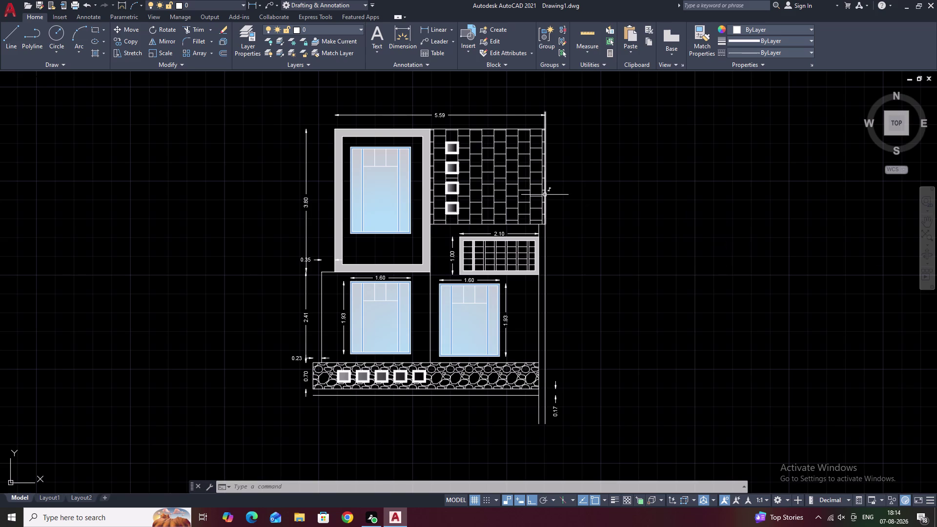
Add a vertical 2.54 linear dimension along the tiled area's right edge, placed to its right.
click(430, 30)
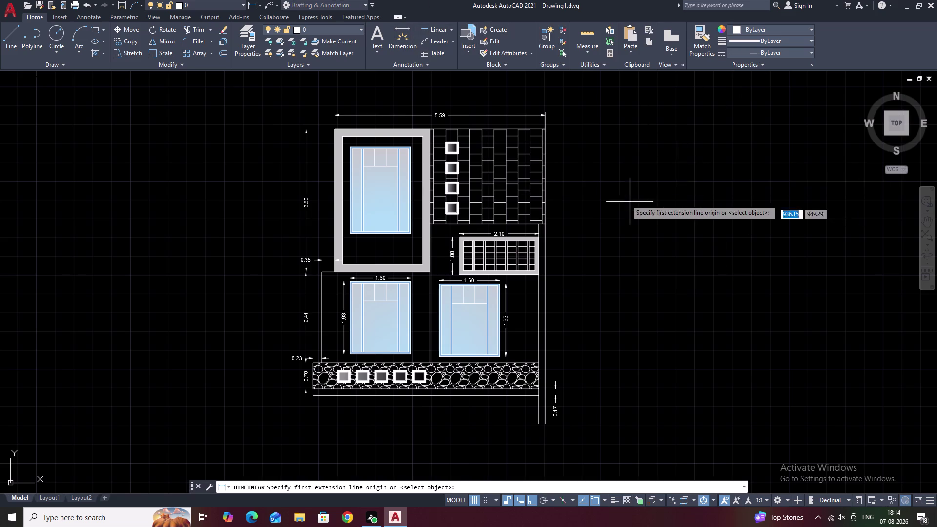
scroll(up, 3)
click(432, 275)
middle_drag(542, 197, 546, 262)
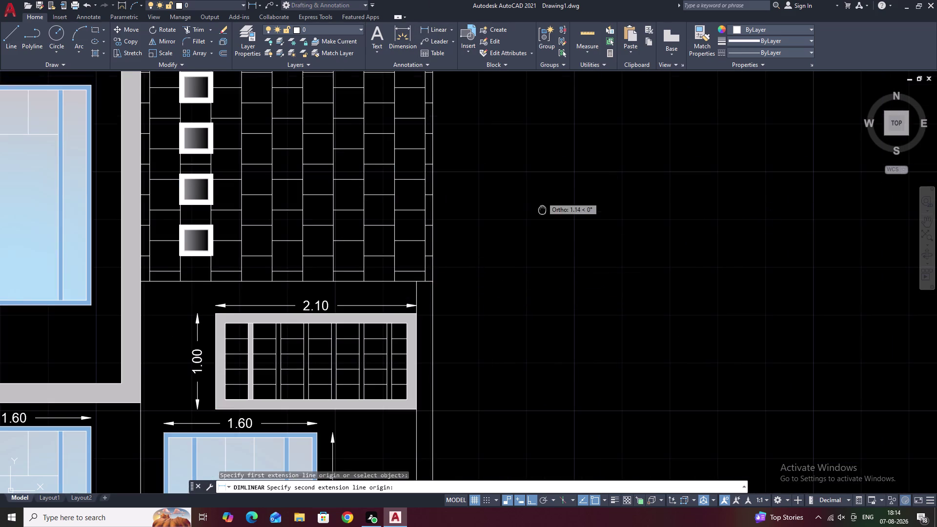
middle_drag(547, 262, 548, 282)
middle_drag(543, 150, 543, 205)
click(438, 171)
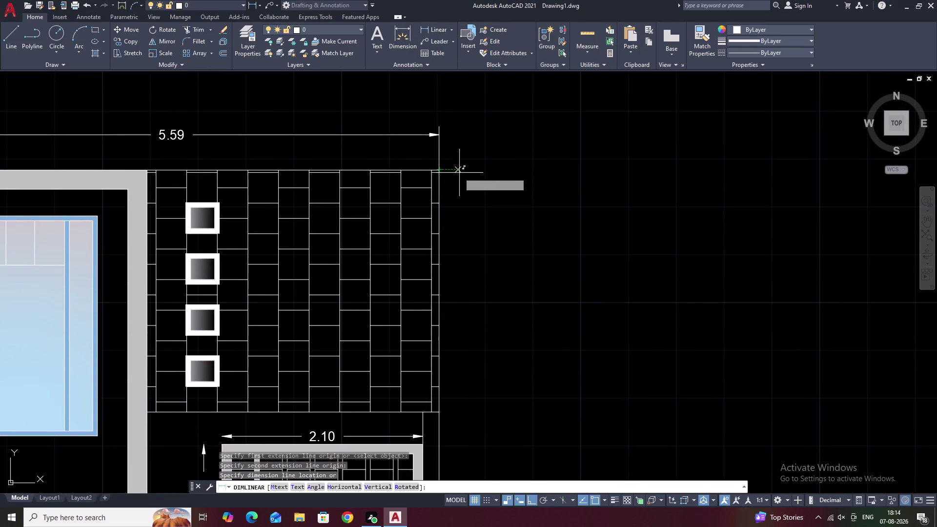
click(465, 173)
middle_drag(507, 200, 516, 158)
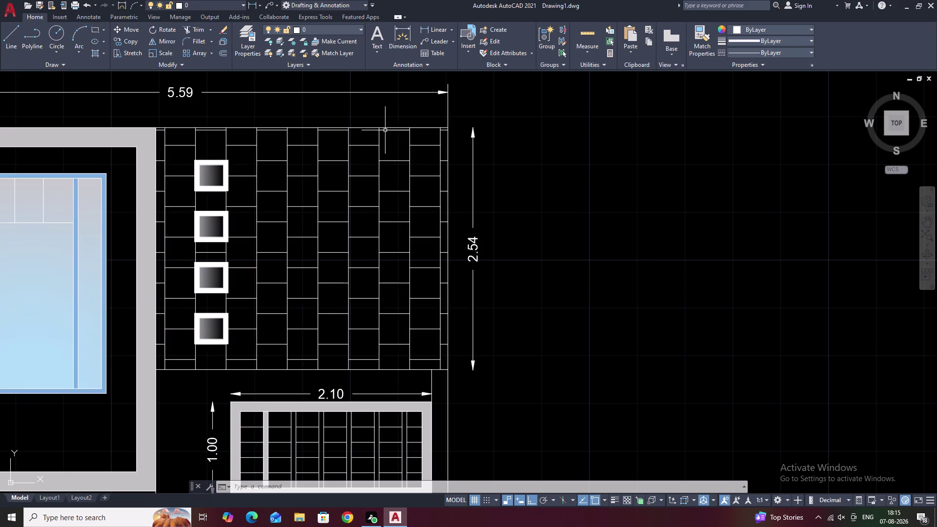
key(Escape)
key(Escape)
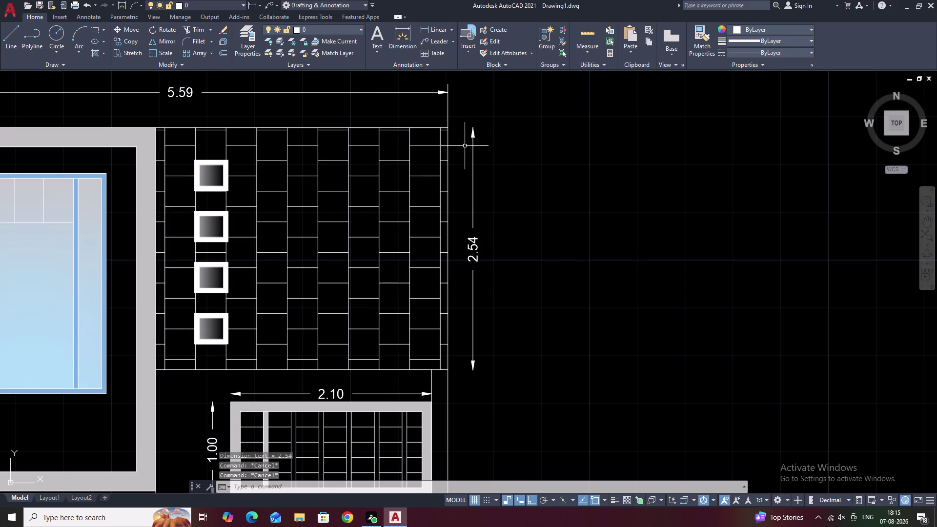
Offset the tiled area's top edge 2.53 downward to create a parallel line.
key(o)
scroll(up, 3)
key(Escape)
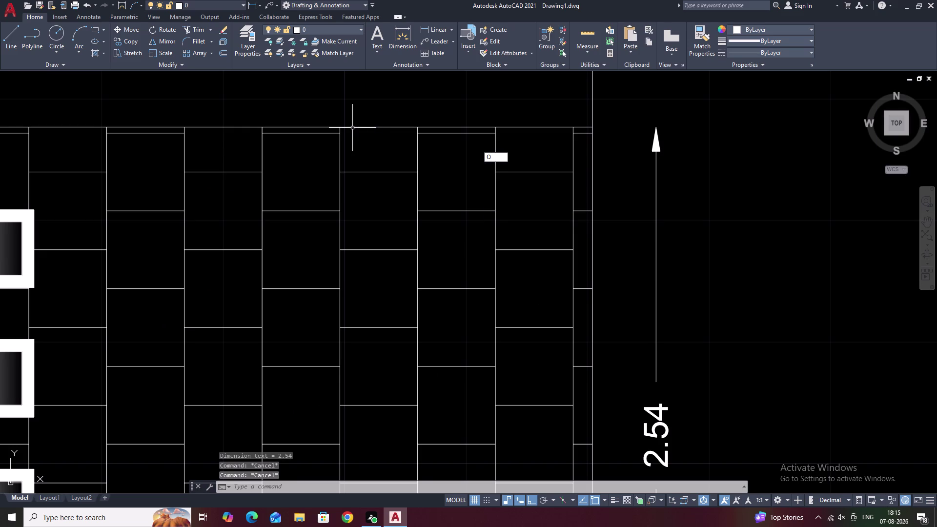
click(377, 127)
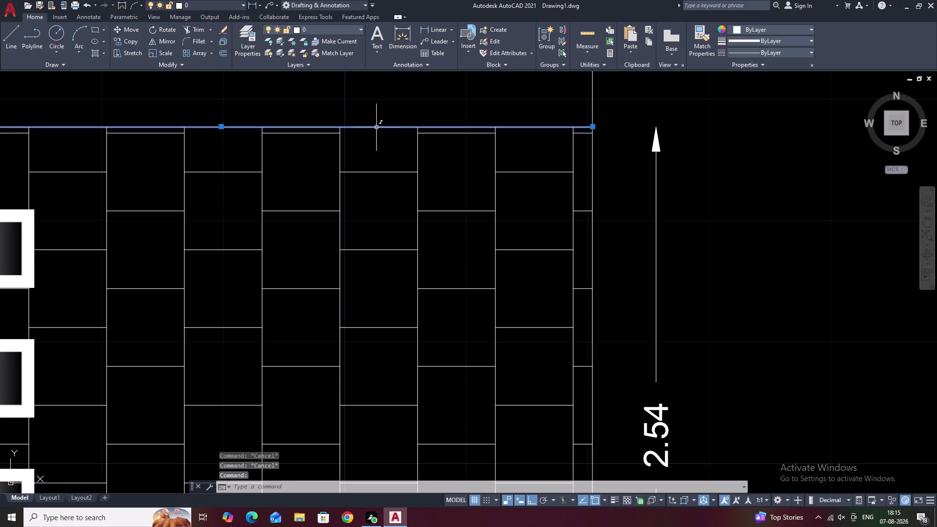
key(Escape)
text(O)
key(space)
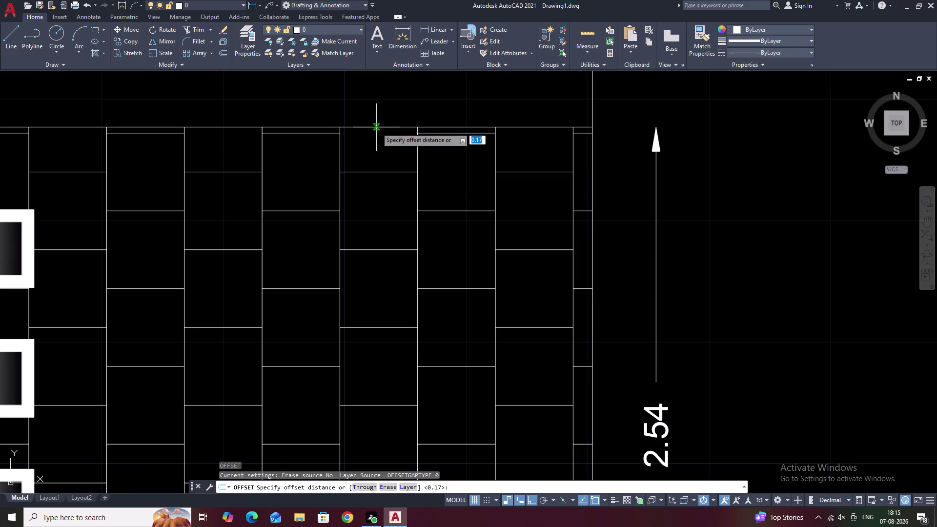
text(2.)
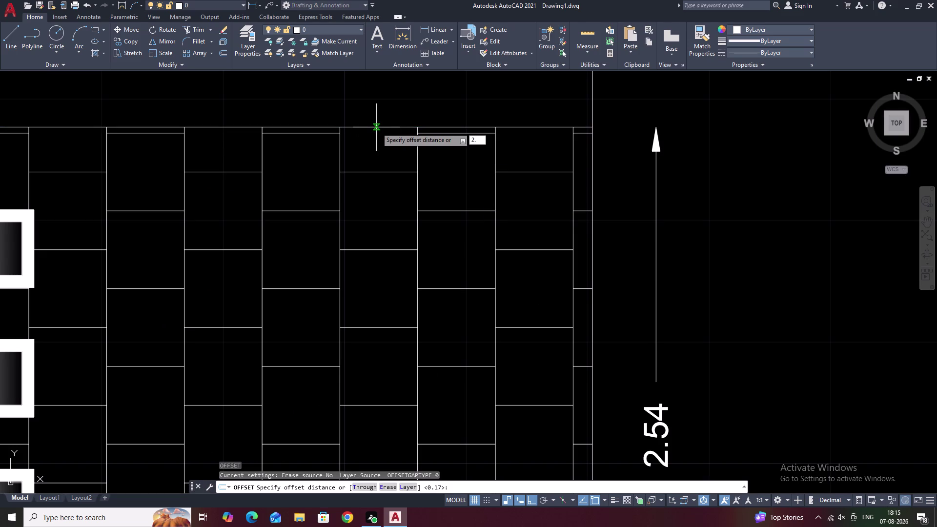
text(53)
key(space)
click(376, 128)
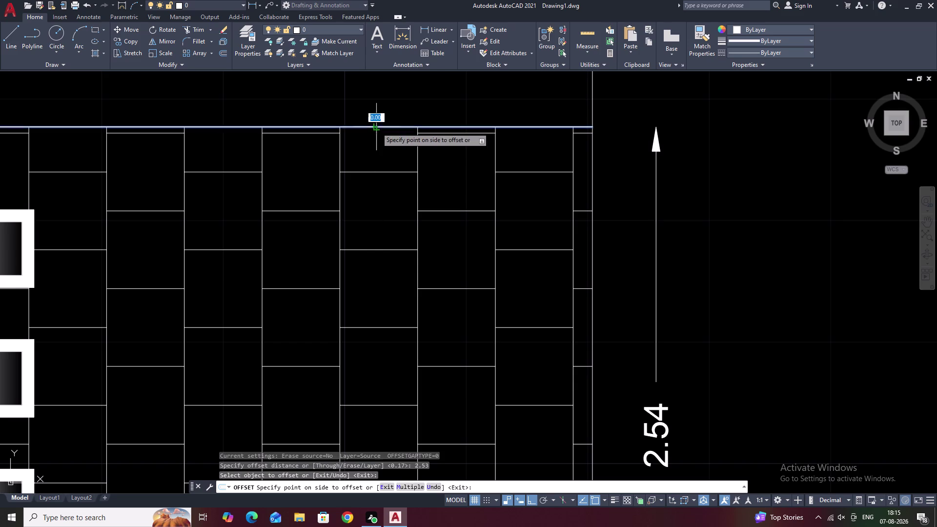
middle_drag(381, 201, 392, 87)
click(393, 164)
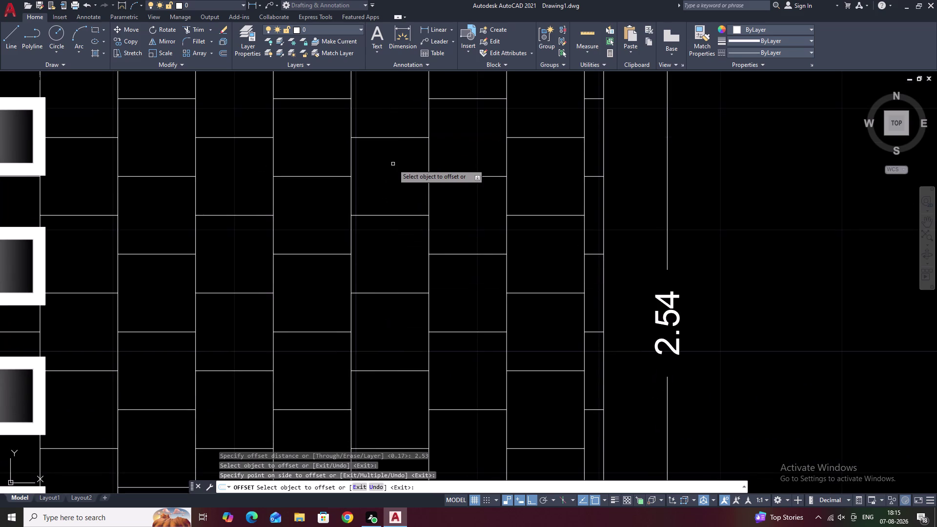
Pan and zoom around the tiles to check the new offset line, then end Offset.
scroll(down, 3)
middle_drag(393, 164, 393, 143)
scroll(up, 3)
middle_drag(371, 200, 379, 12)
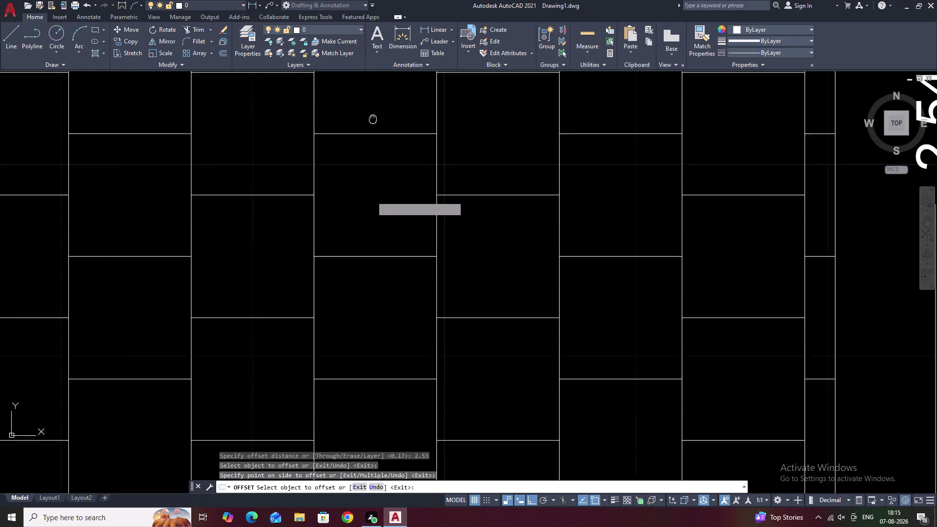
middle_drag(379, 12, 400, 0)
scroll(up, 3)
middle_drag(463, 398, 470, 306)
scroll(down, 3)
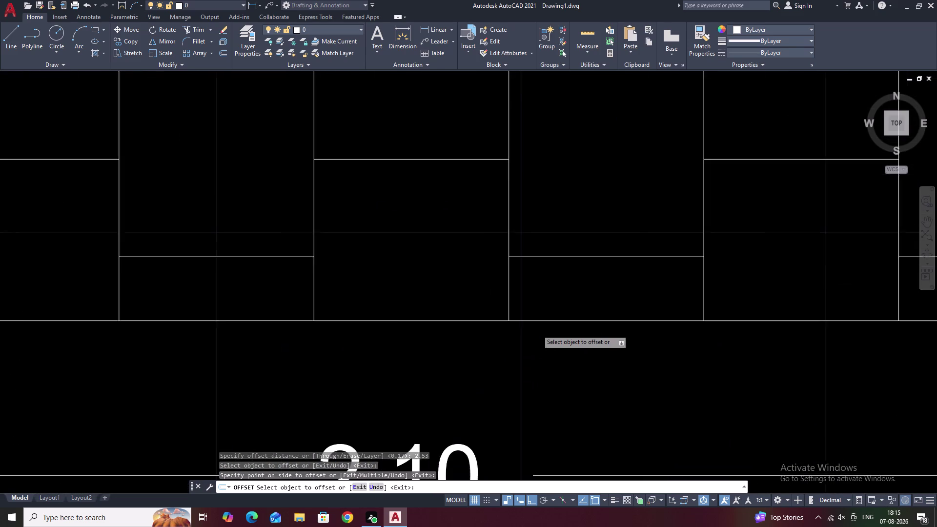
scroll(up, 3)
scroll(up, 3)
scroll(up, 3)
scroll(down, 3)
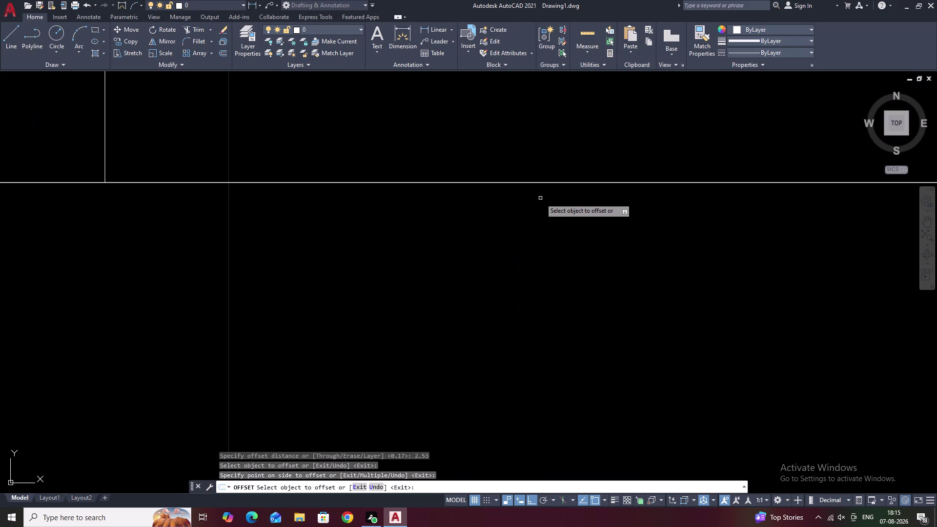
scroll(down, 3)
scroll(down, 3)
middle_drag(637, 196, 592, 272)
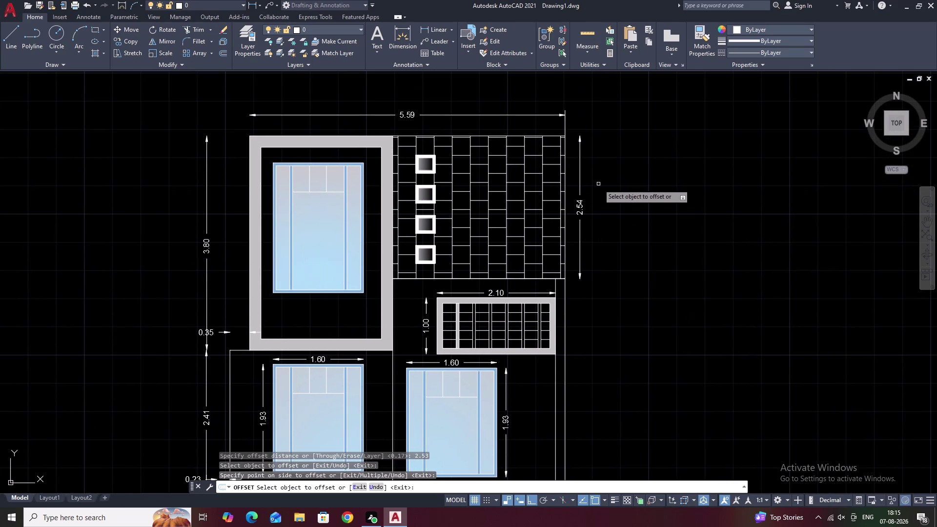
key(Escape)
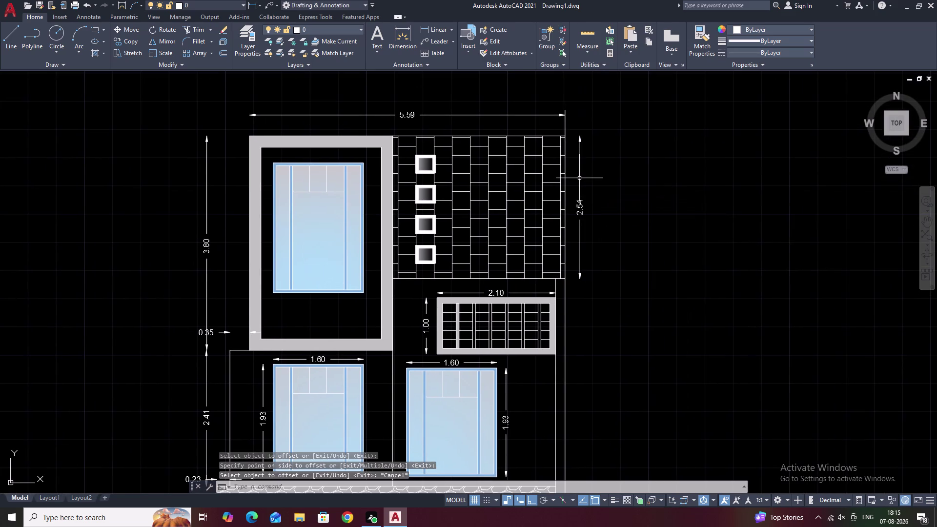
Erase the unwanted 2.54 dimension.
click(580, 178)
text(E)
key(space)
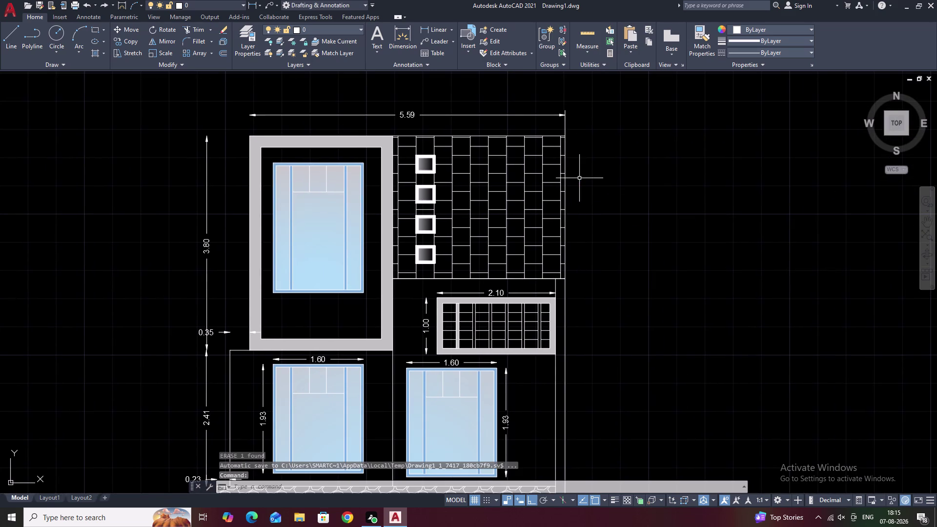
Pan to the tiled area's right edge and repeat the last command.
middle_drag(569, 281, 573, 250)
scroll(up, 3)
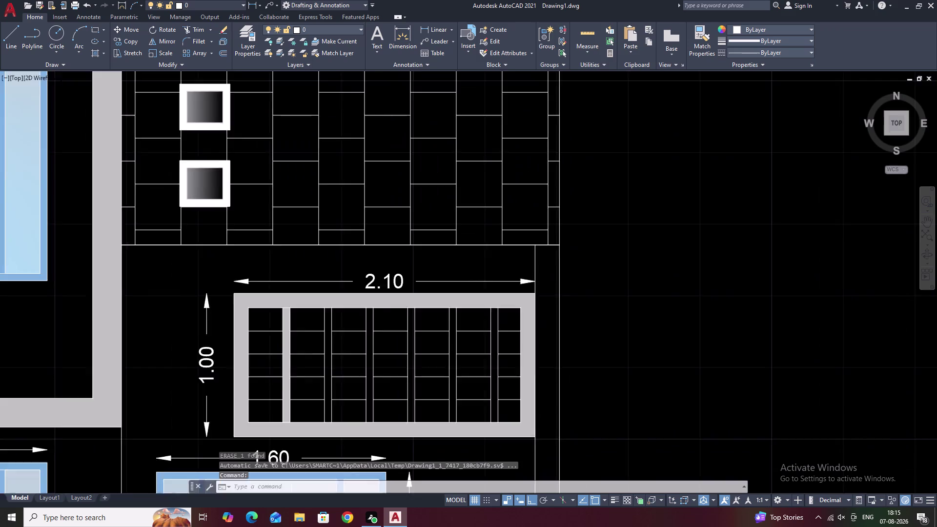
middle_drag(574, 244, 533, 327)
scroll(down, 3)
middle_drag(571, 174, 550, 233)
middle_drag(559, 161, 540, 219)
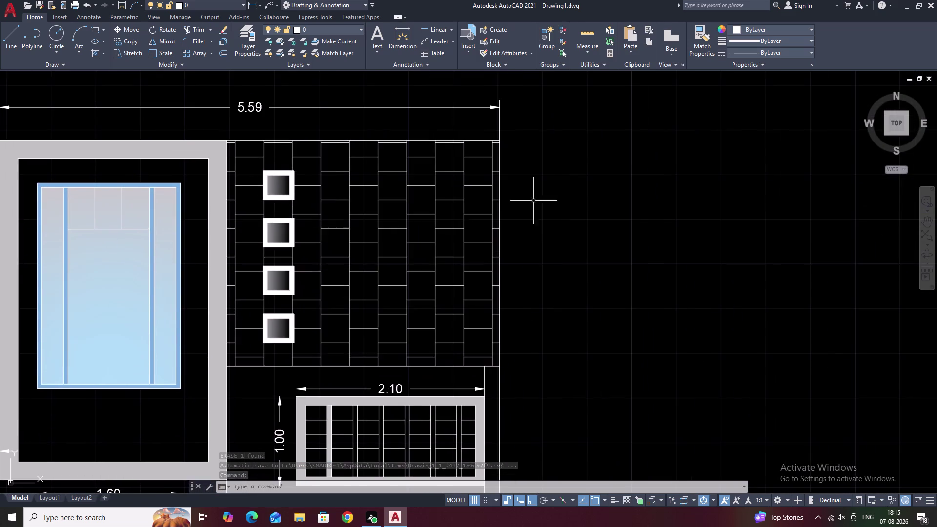
scroll(up, 3)
key(space)
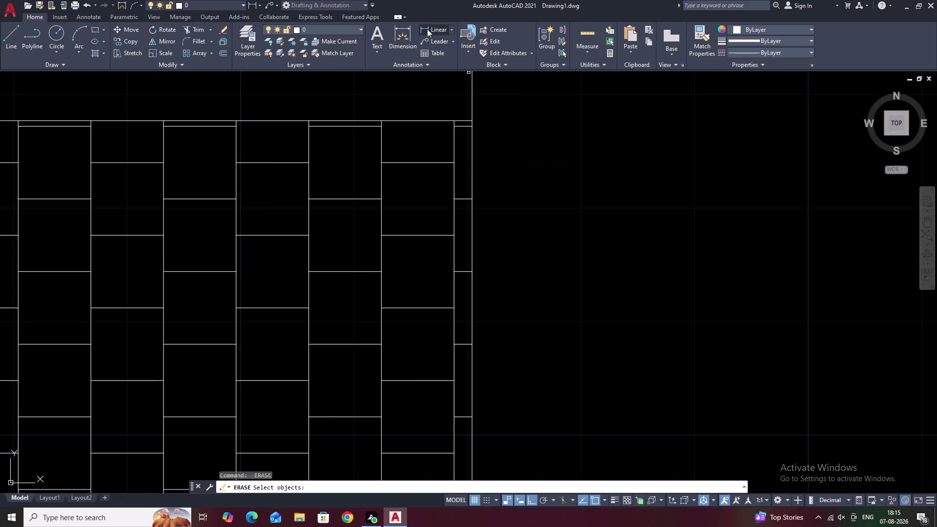
Dimension the tiled area's right side with a vertical 2.53 linear dimension.
click(427, 29)
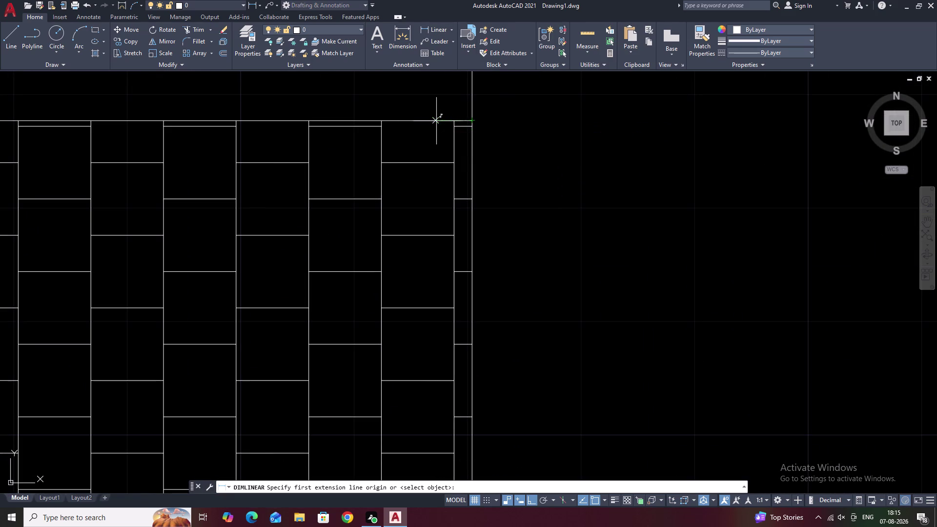
click(443, 121)
middle_drag(449, 271, 506, 9)
middle_drag(521, 234, 540, 62)
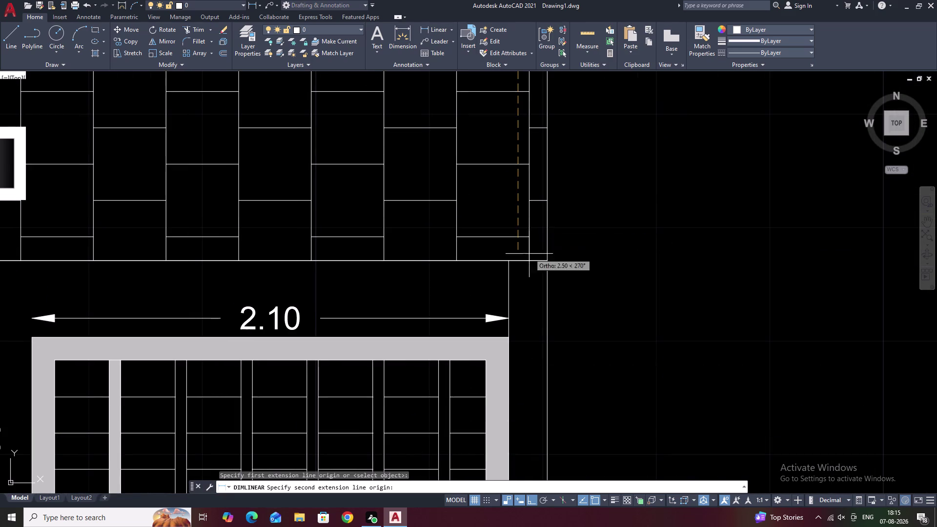
click(518, 261)
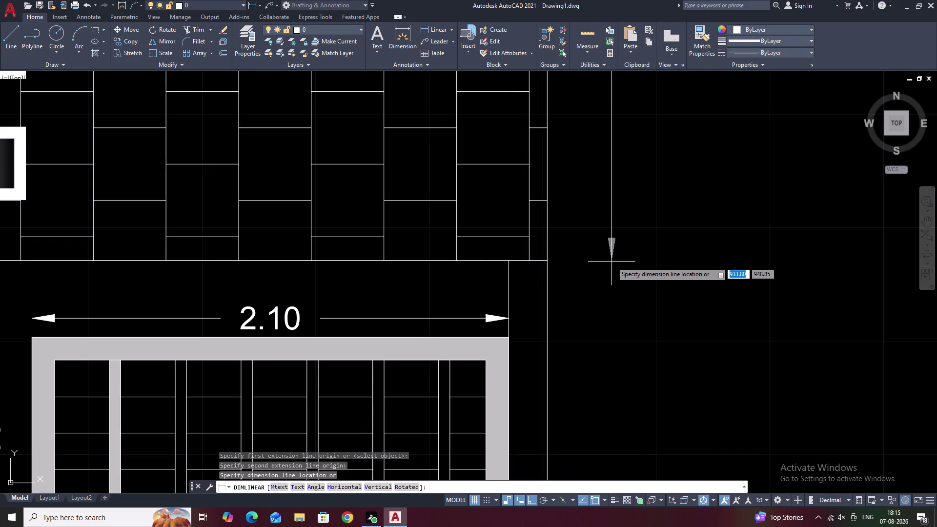
scroll(down, 3)
scroll(down, 3)
middle_drag(612, 261, 570, 306)
click(573, 297)
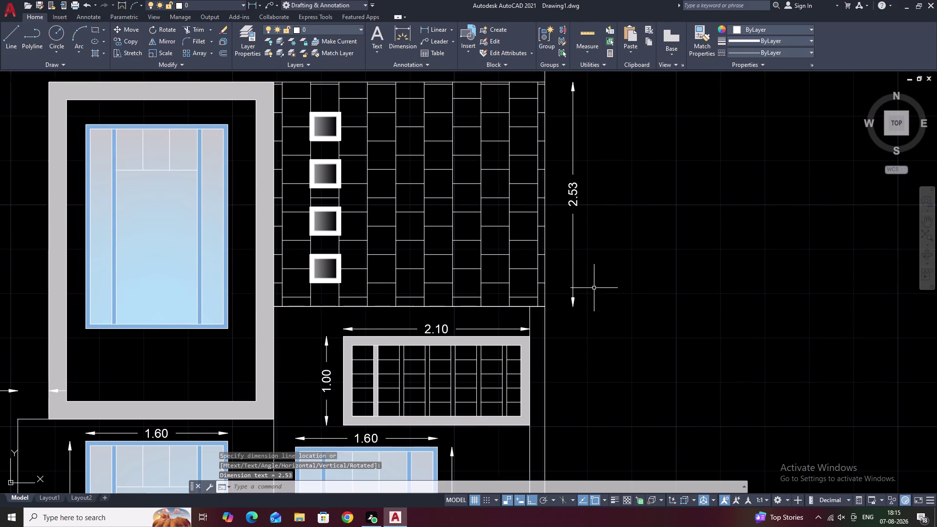
key(Escape)
Zoom out and recenter the view to show the whole floor plan.
scroll(down, 3)
middle_drag(642, 277, 603, 275)
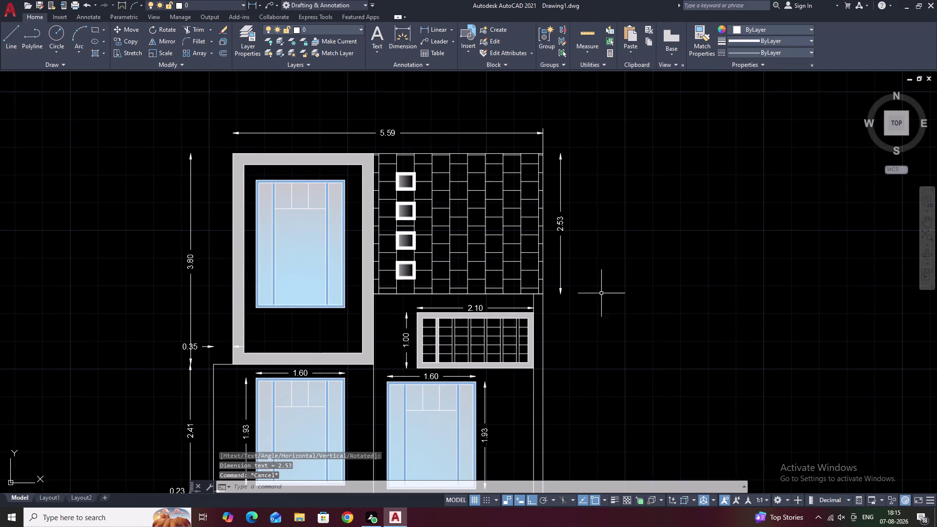
middle_drag(601, 303, 599, 214)
middle_drag(603, 243, 603, 273)
scroll(down, 3)
middle_drag(603, 273, 557, 262)
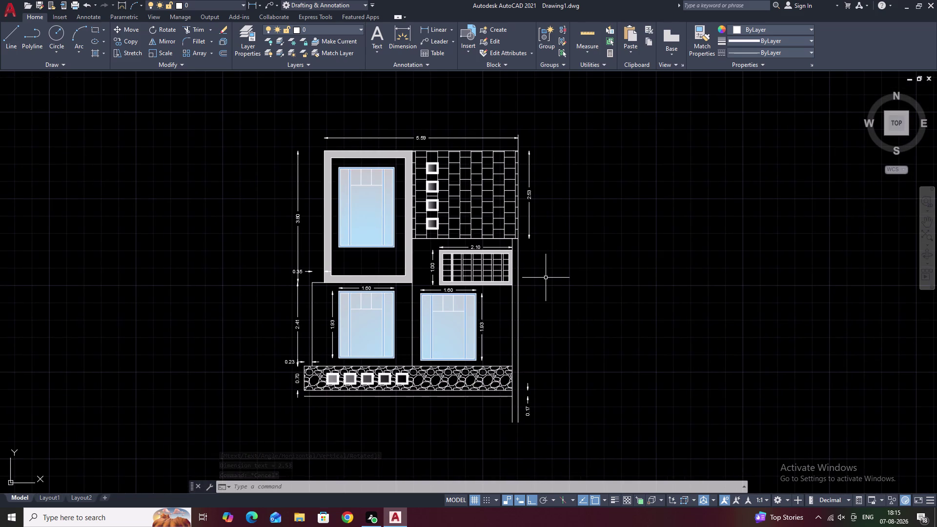
Bring the bottom pebble strip into view, cancelling a stray line started there.
middle_drag(545, 278, 566, 288)
middle_drag(549, 298, 561, 294)
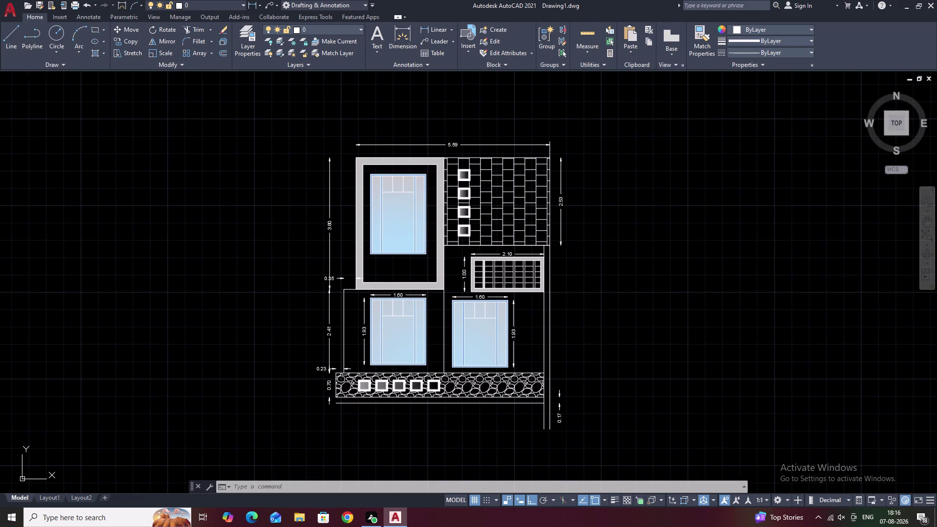
scroll(up, 3)
middle_drag(555, 314, 600, 252)
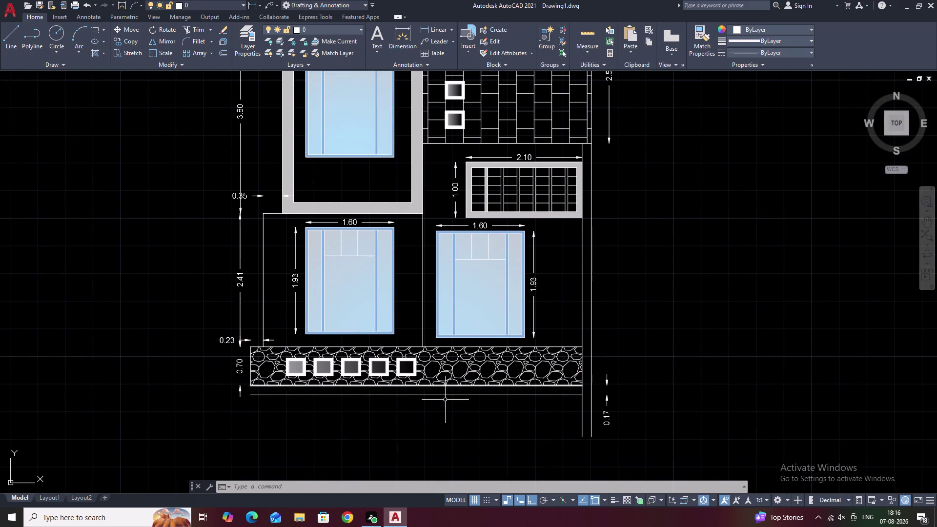
key(Escape)
text(L)
key(space)
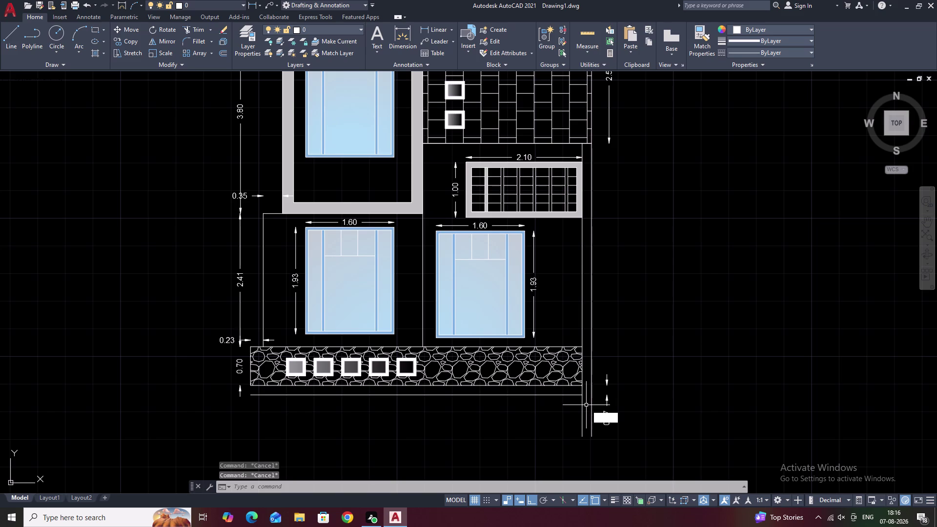
click(580, 385)
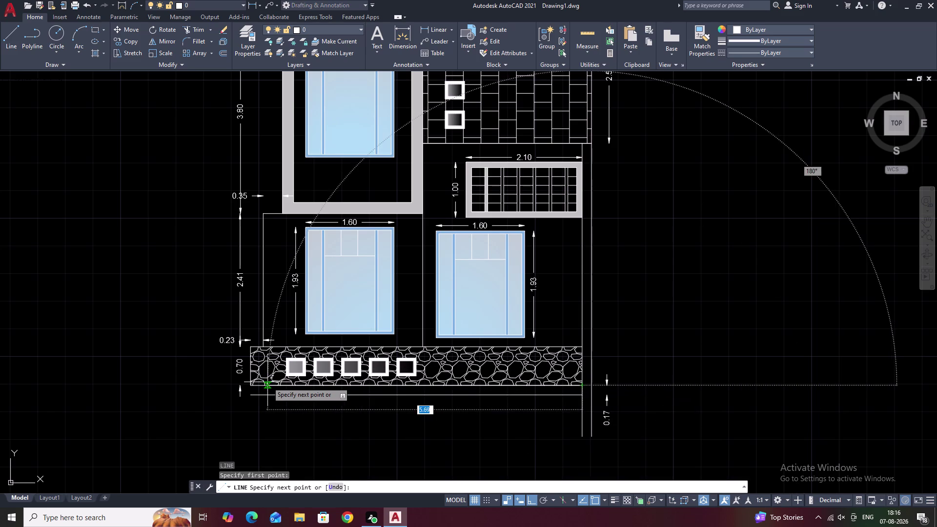
key(Escape)
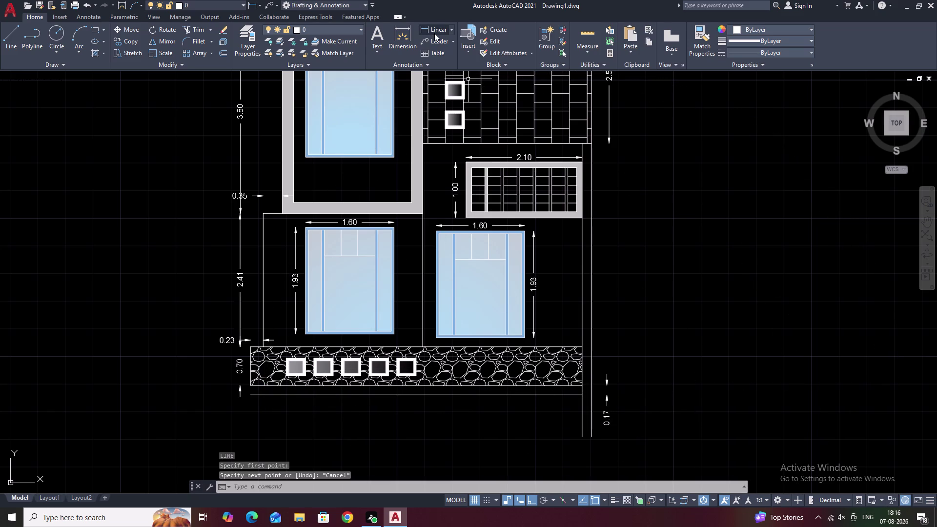
Dimension the strip's full 6.00 width with a linear dimension placed below it.
click(434, 30)
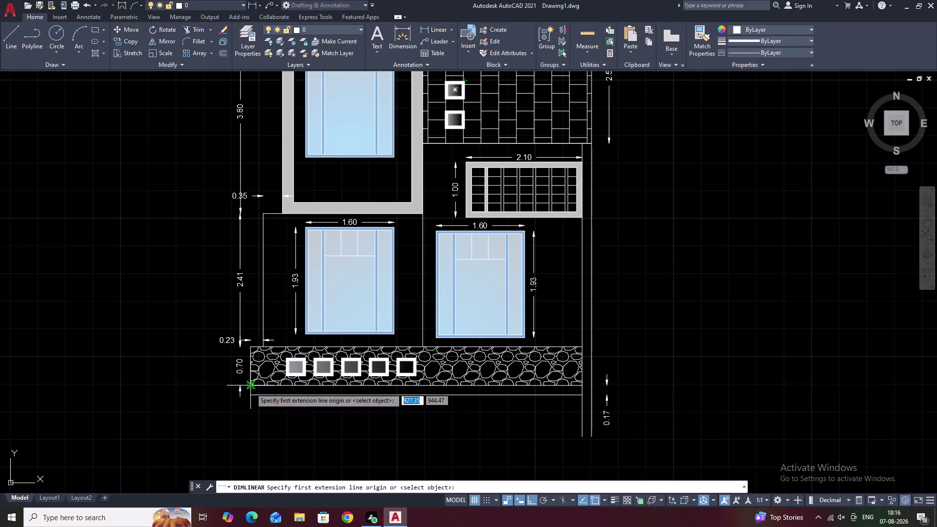
click(251, 388)
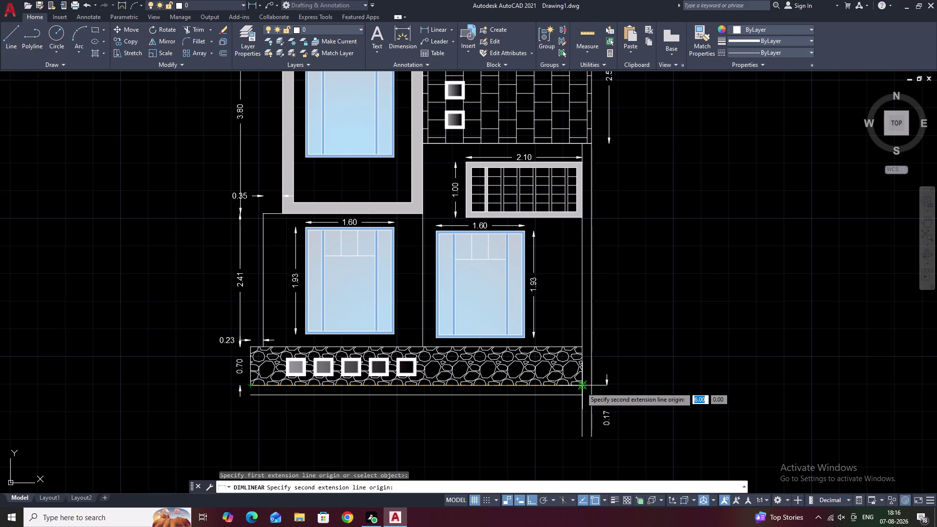
click(581, 387)
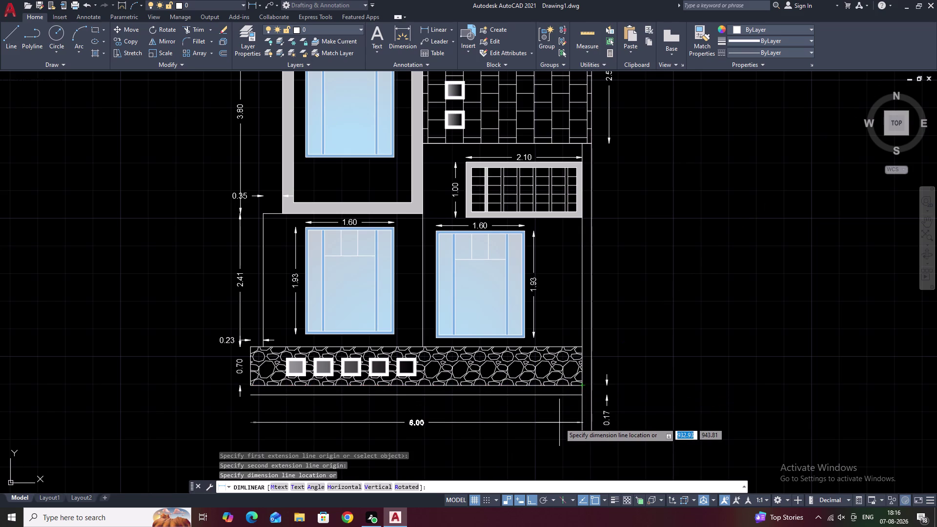
click(559, 422)
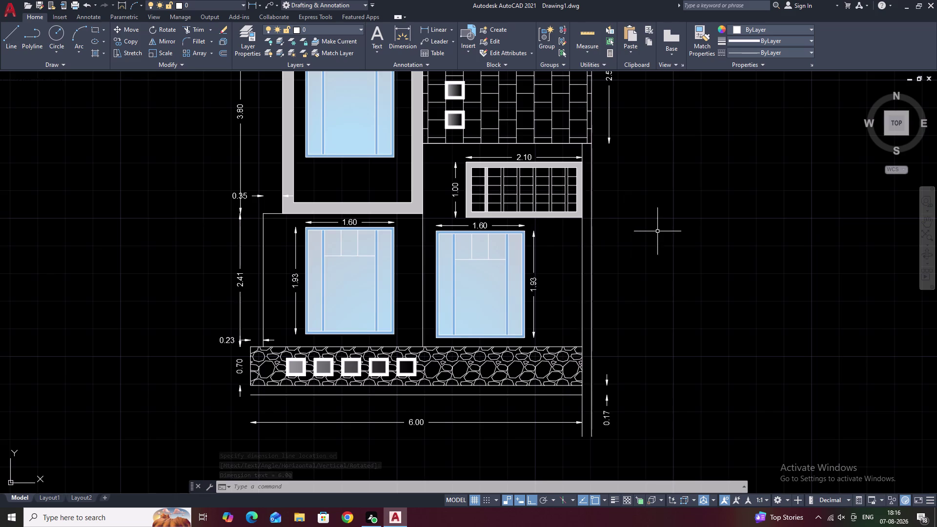
Recenter the plan view and begin saving the drawing with Ctrl+S.
scroll(down, 3)
middle_drag(657, 231, 609, 236)
scroll(up, 3)
scroll(down, 3)
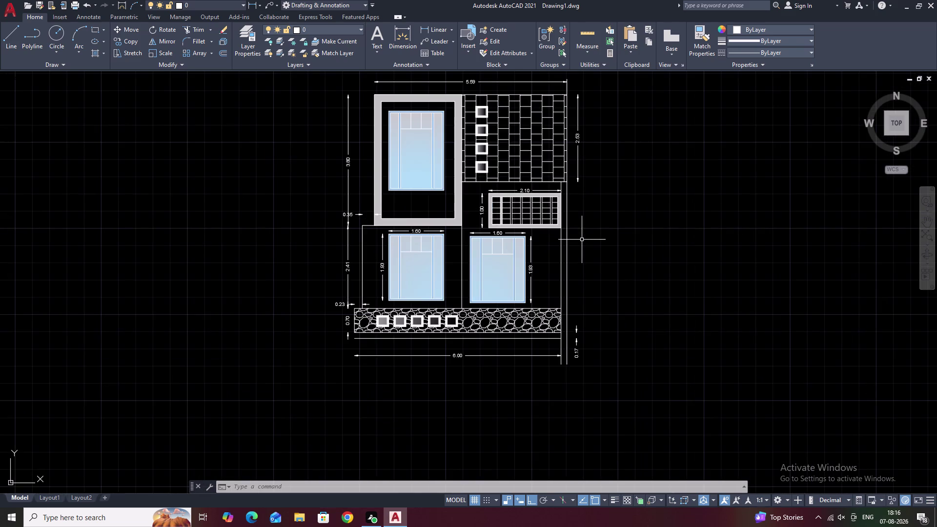
middle_drag(582, 240, 550, 251)
middle_click(556, 228)
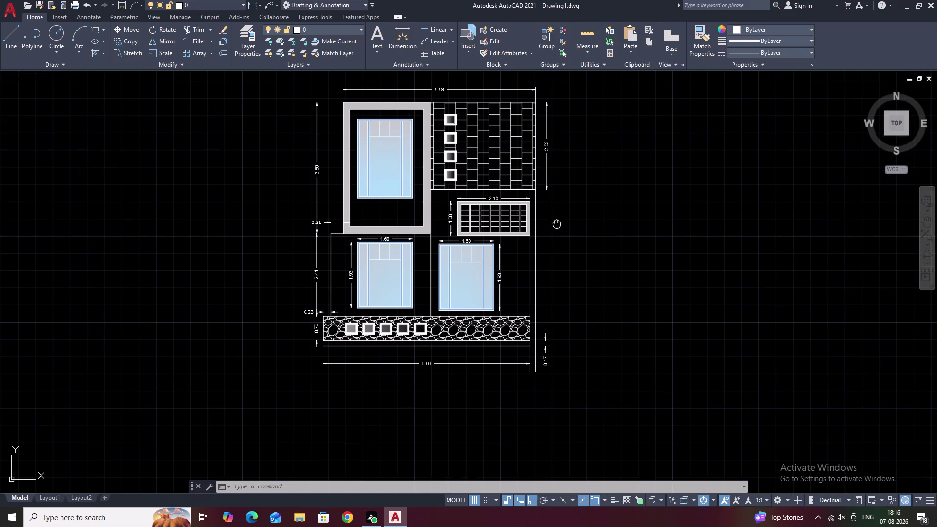
middle_drag(561, 252, 562, 244)
middle_drag(563, 243, 567, 310)
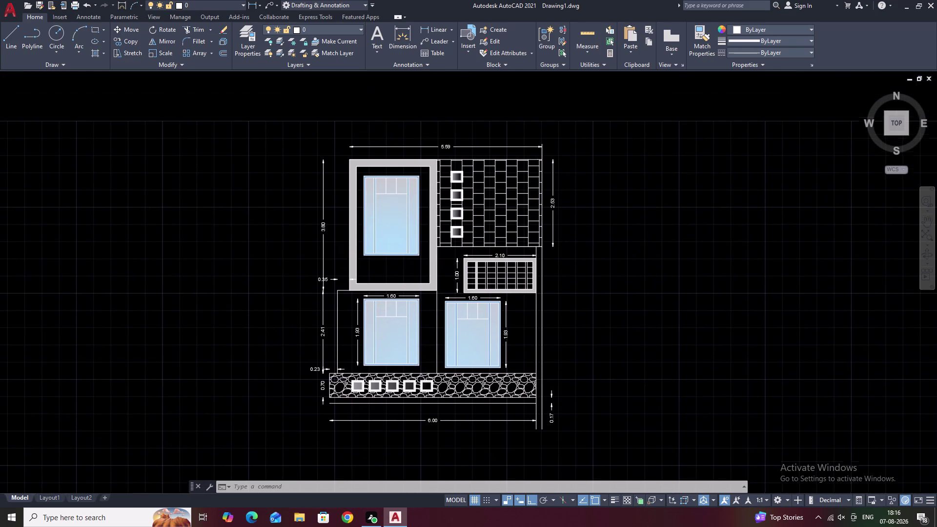
middle_drag(568, 310, 584, 311)
key(Escape)
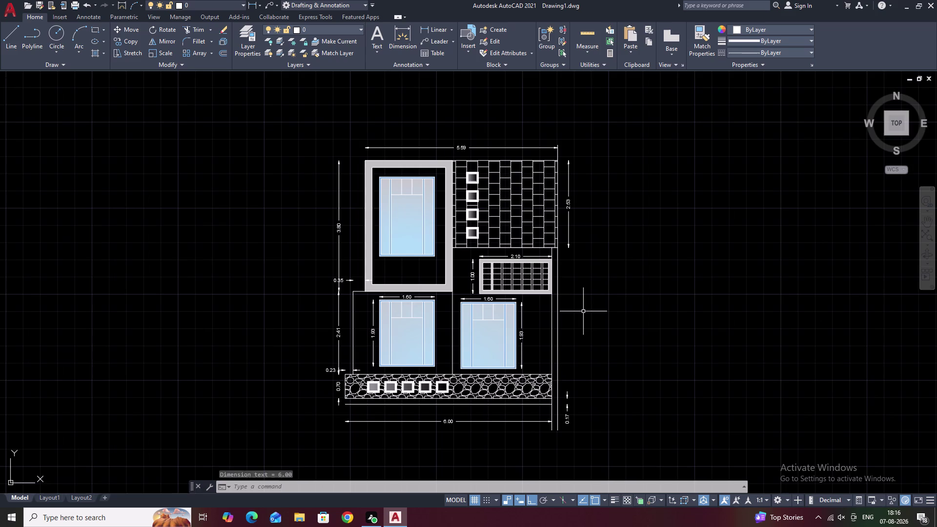
middle_drag(583, 312, 600, 302)
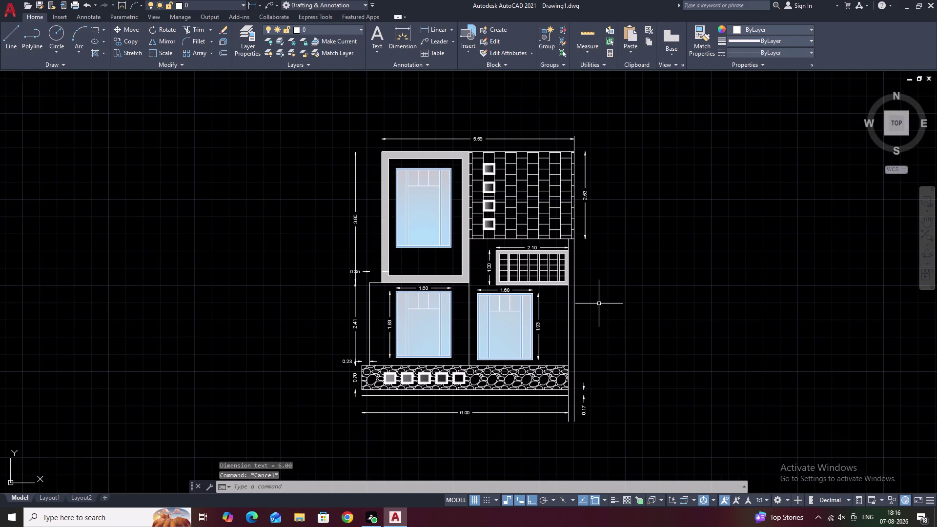
key(ctrl+s)
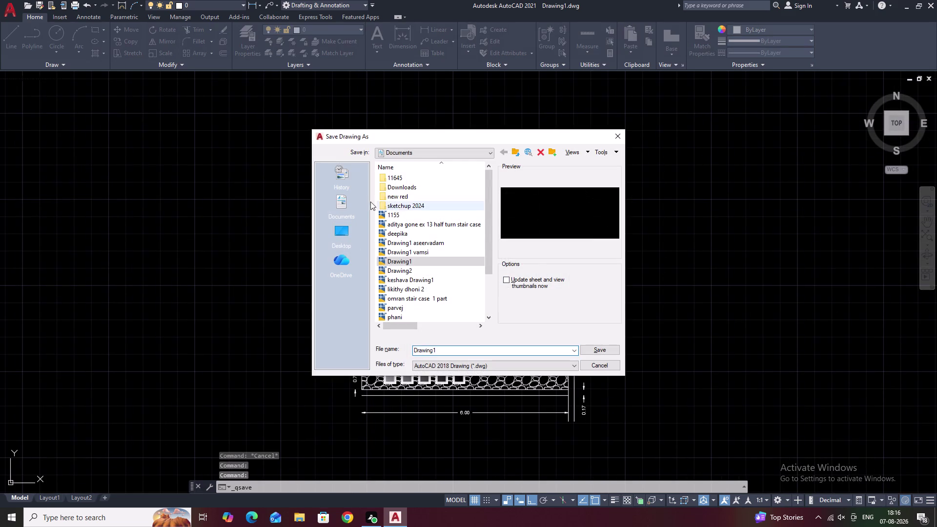
Save the drawing as 'ELEVATION 1' in the 11645 folder.
triple_click(389, 178)
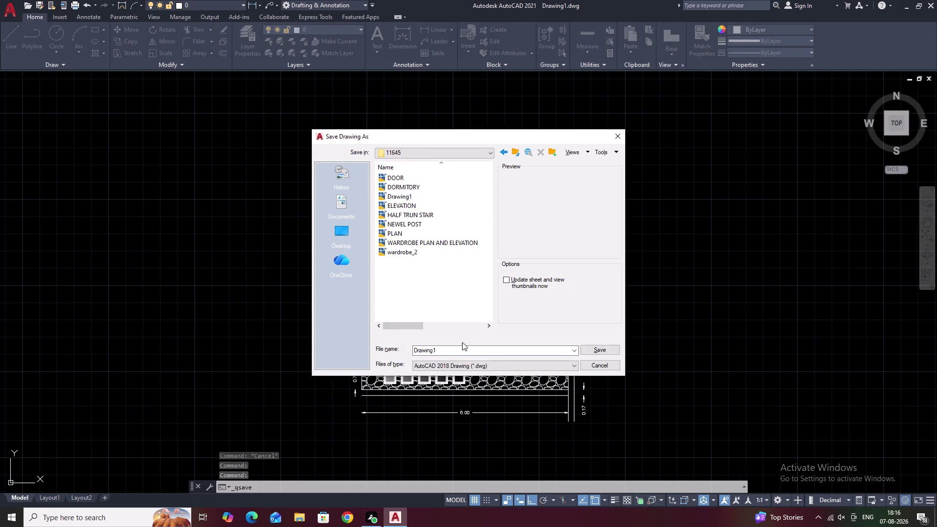
click(461, 351)
key(BackSpace)
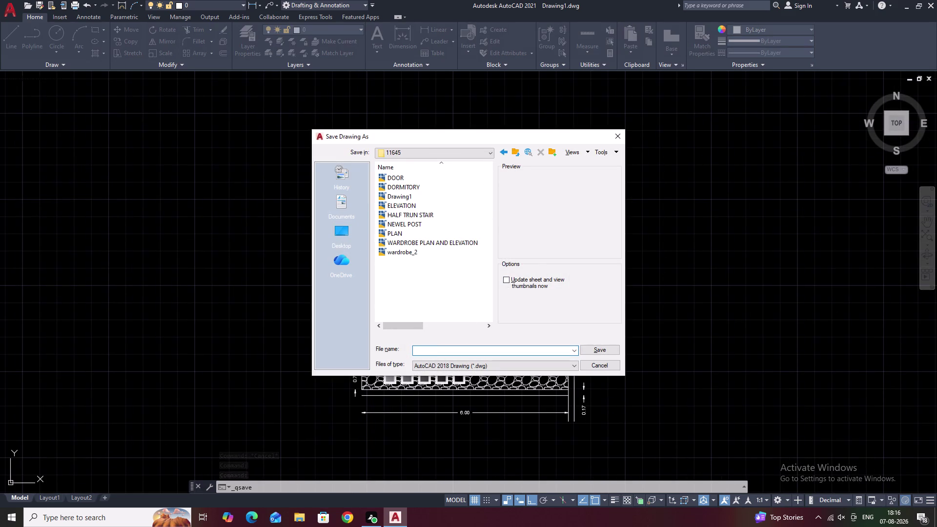
text(ELE)
text(VA)
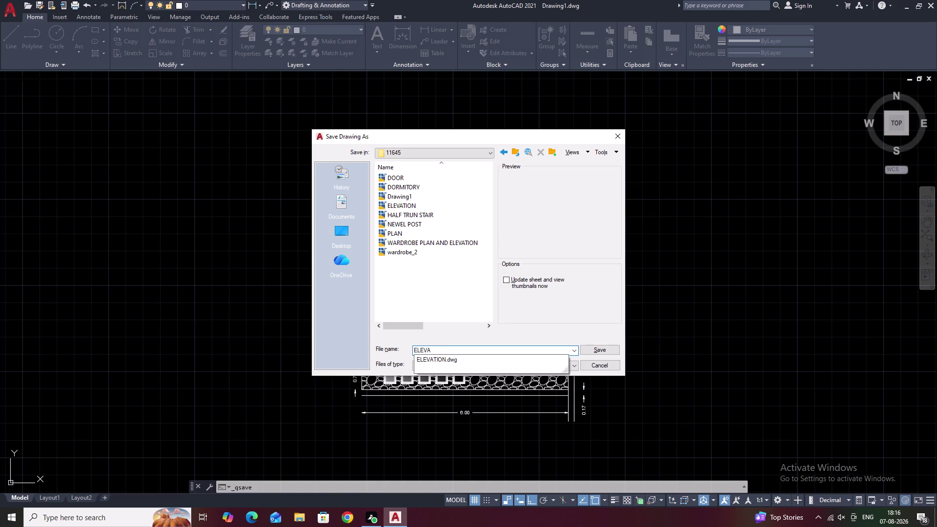
text(TIO)
text(N 1)
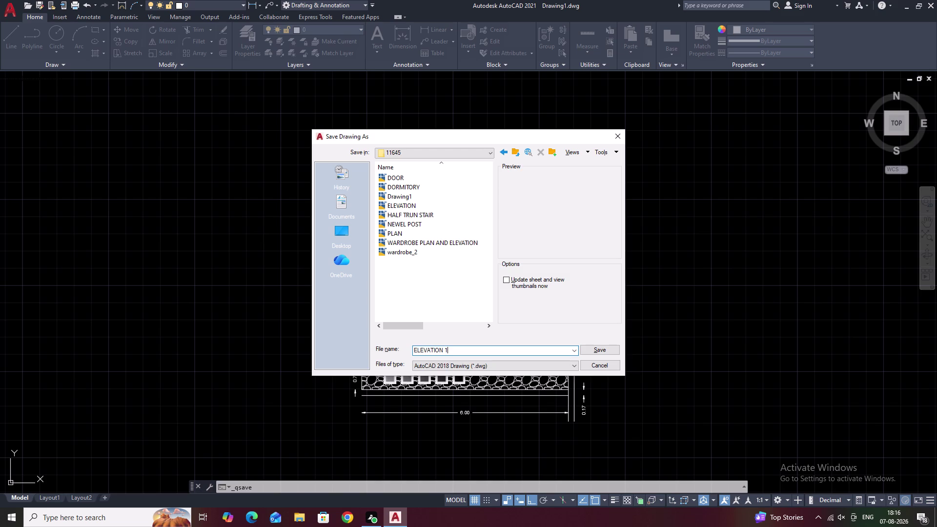
click(608, 352)
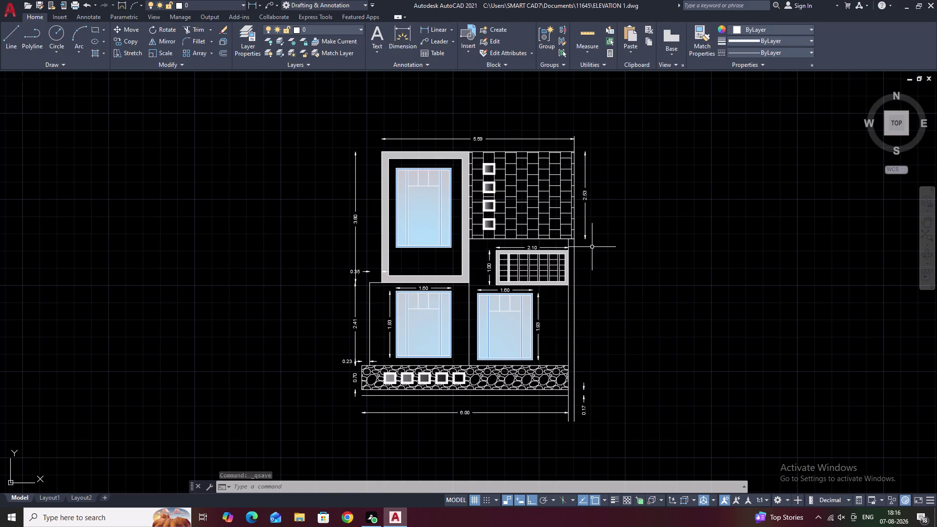
key(ctrl+p)
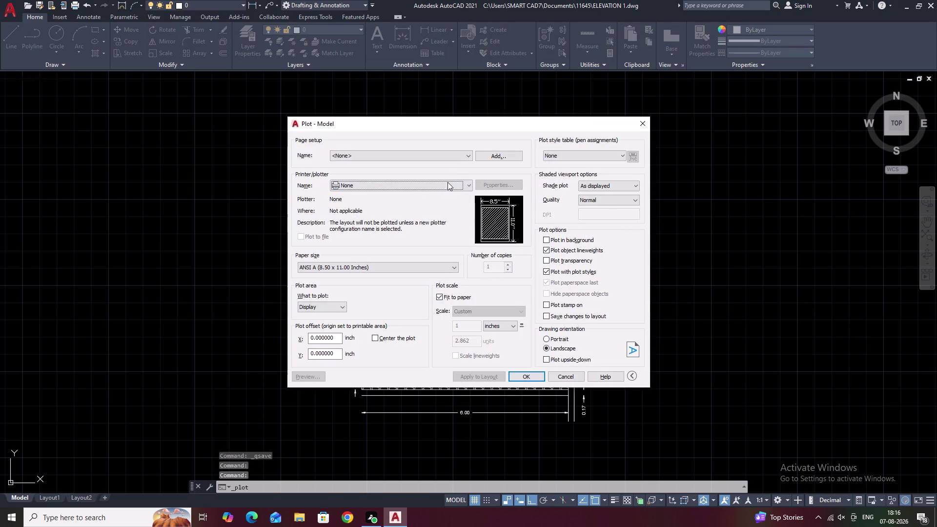
Select the DWG To PDF plotter and keep Center the plot enabled.
click(446, 185)
click(392, 301)
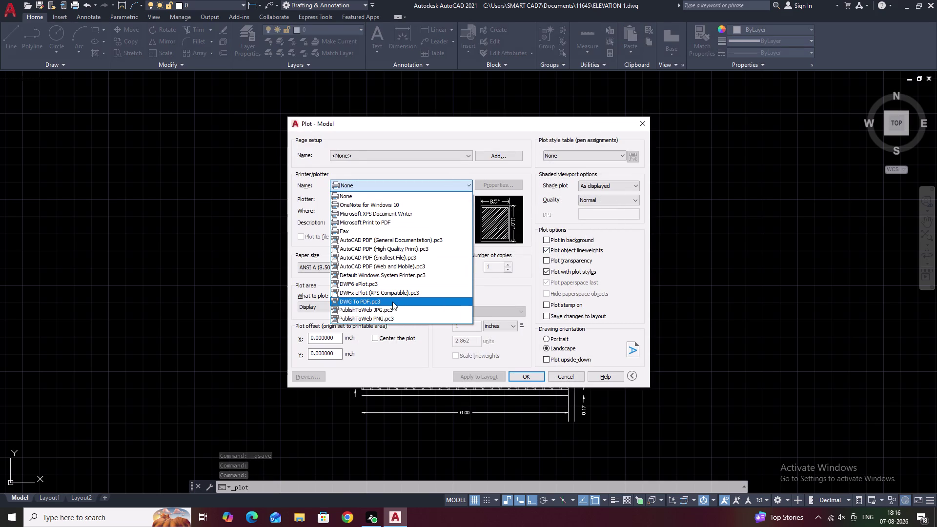
click(373, 337)
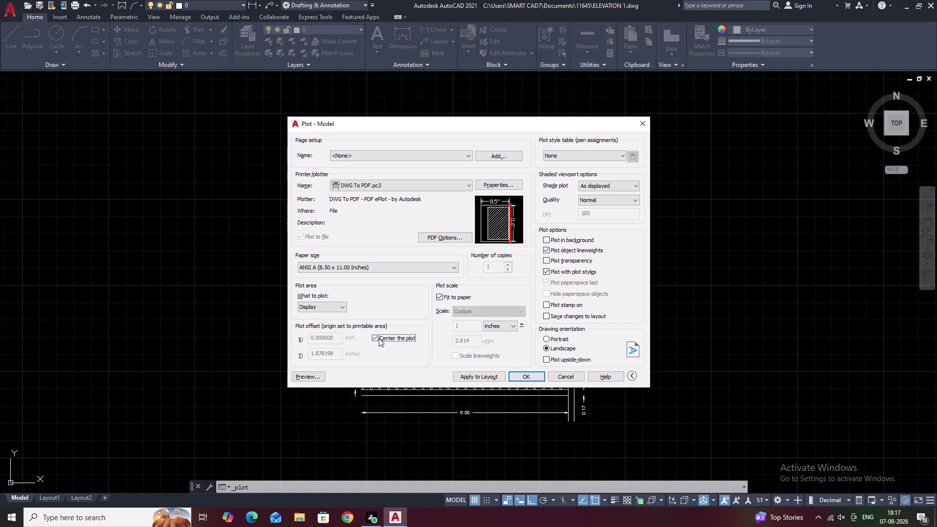
click(374, 338)
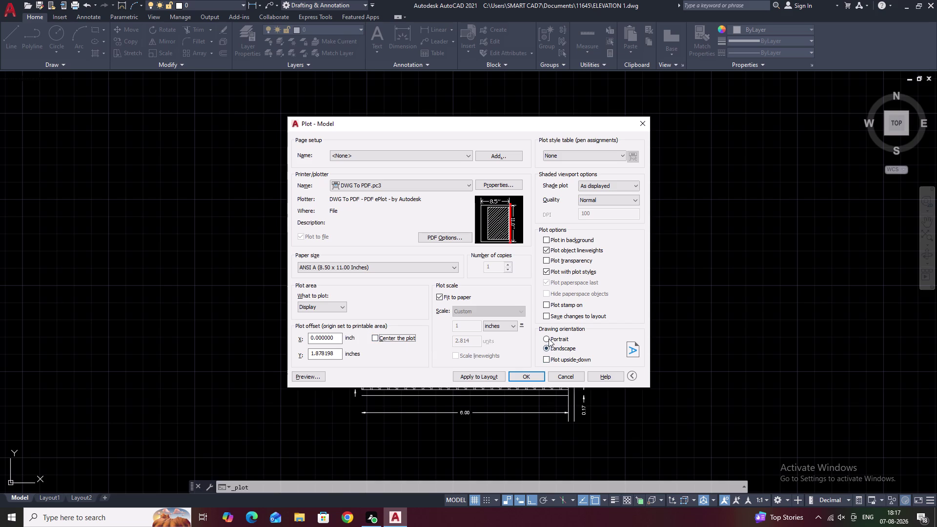
click(549, 338)
click(548, 344)
click(377, 336)
Browse the paper size list, briefly choosing ISO full bleed A2.
click(388, 270)
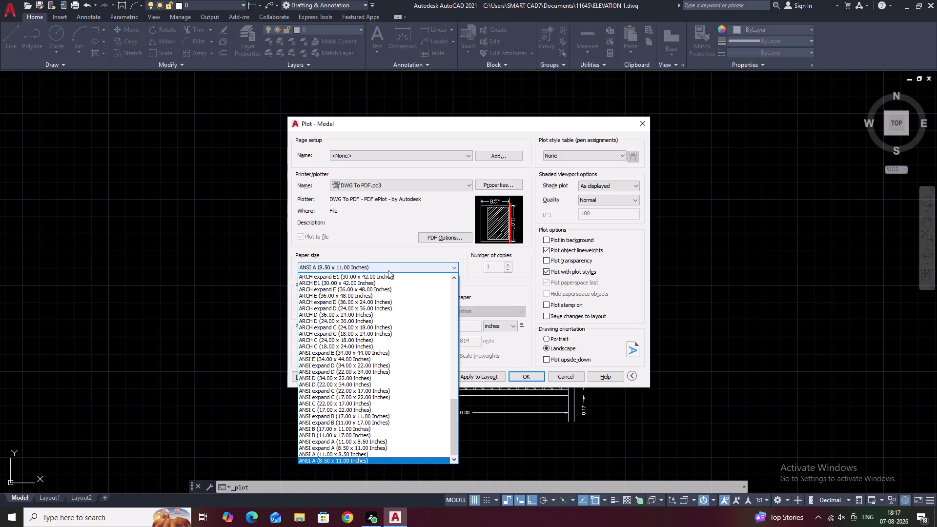
scroll(up, 3)
scroll(up, 3)
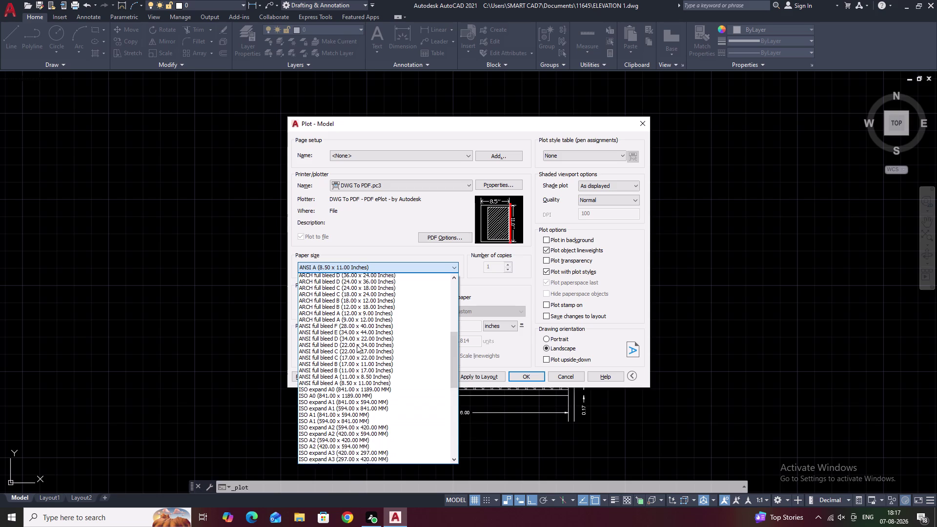
scroll(up, 3)
click(350, 378)
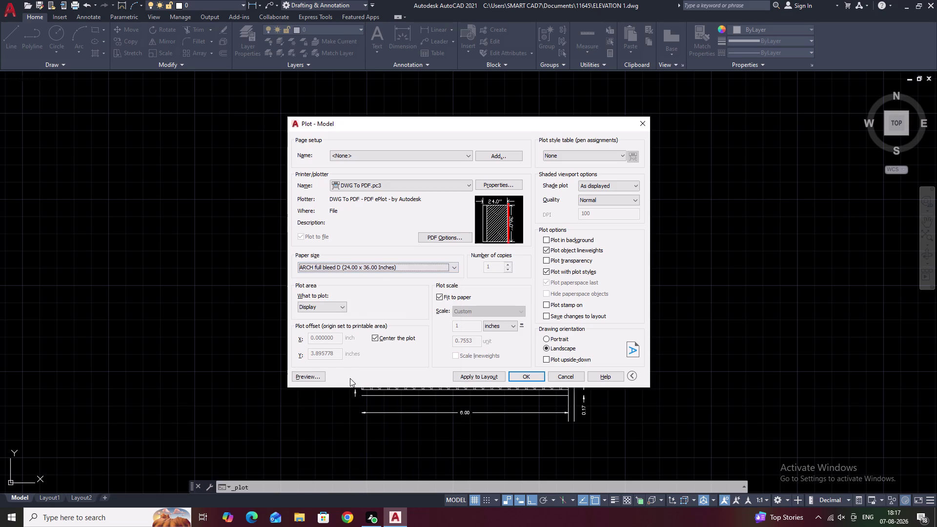
click(381, 269)
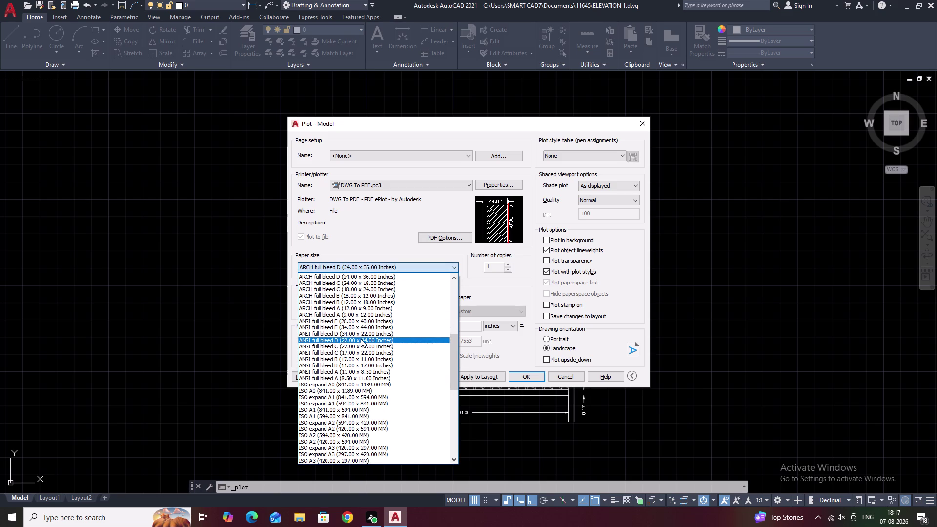
click(367, 276)
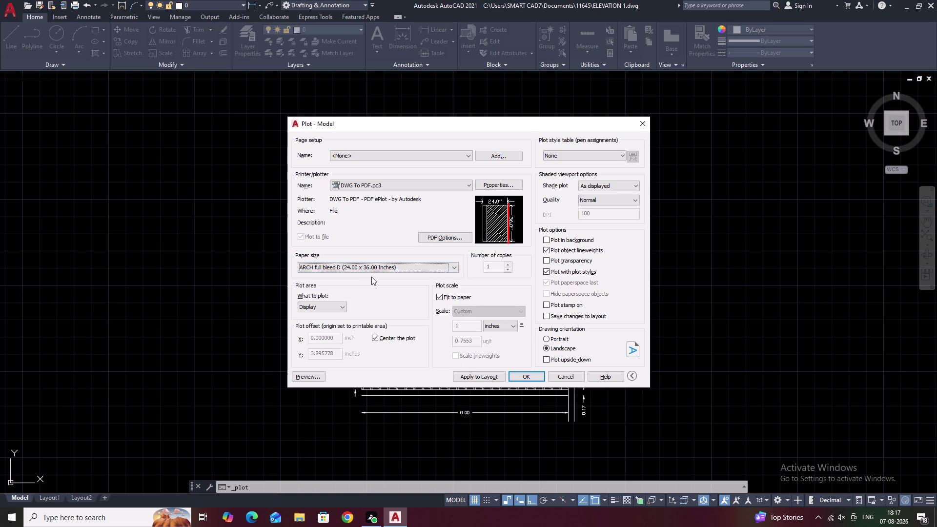
click(376, 270)
scroll(up, 3)
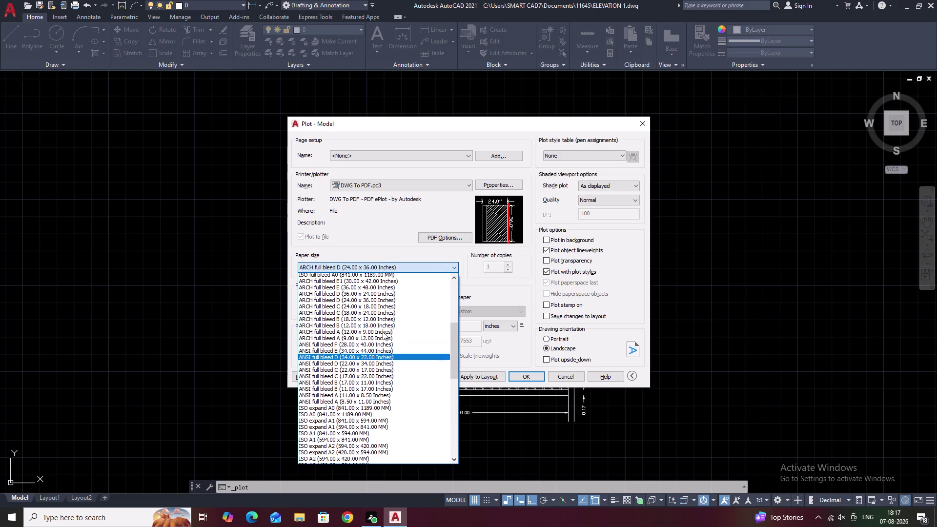
scroll(up, 3)
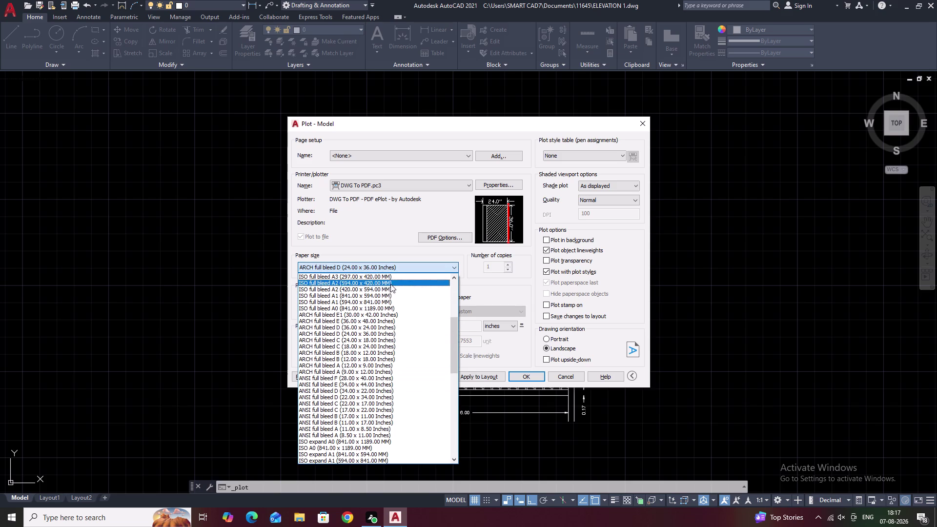
click(379, 290)
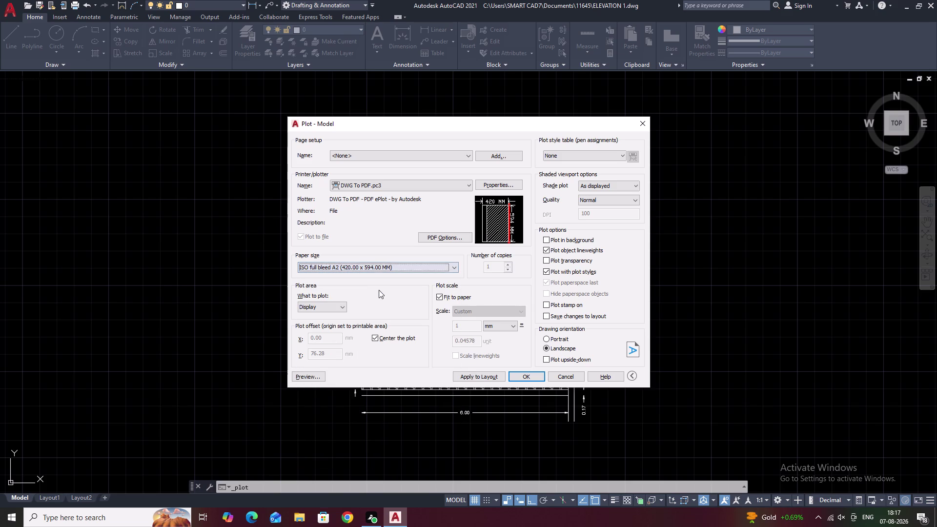
Change the paper size to ISO full bleed A3 (420 x 297 MM).
click(401, 272)
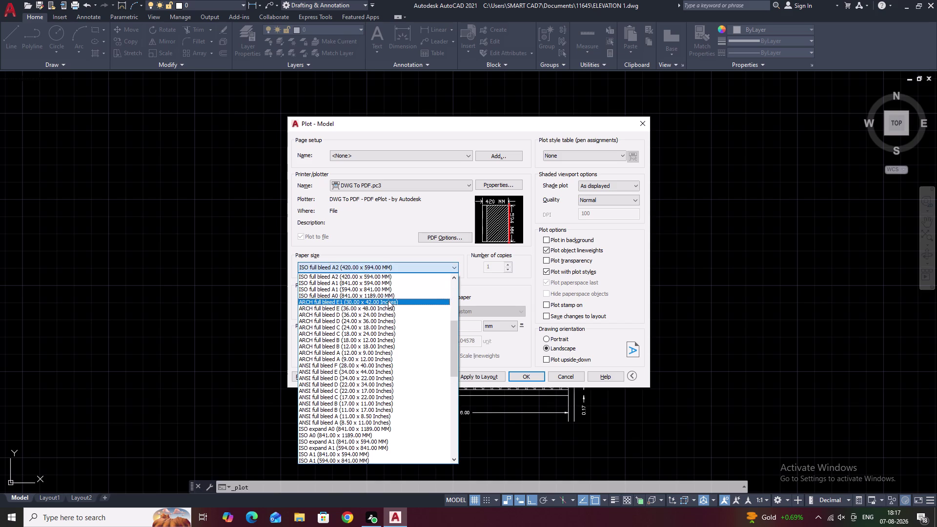
scroll(up, 3)
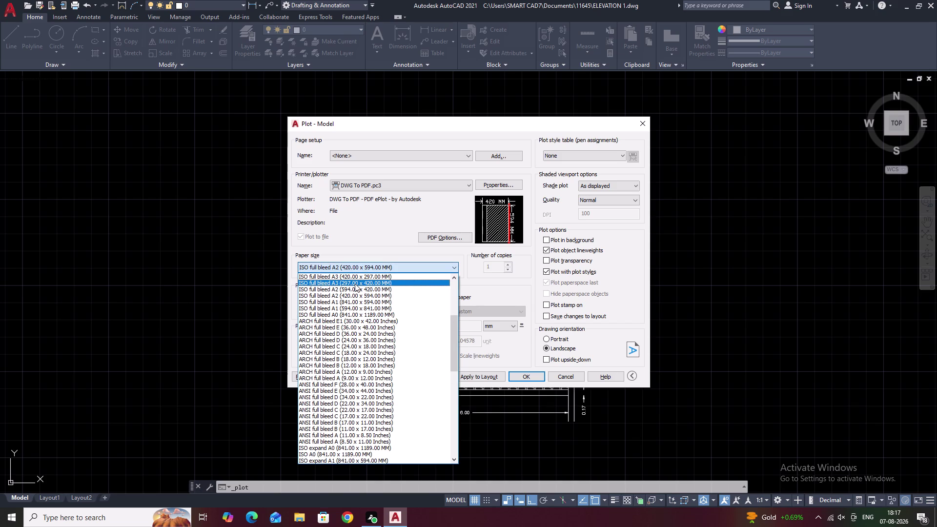
click(355, 283)
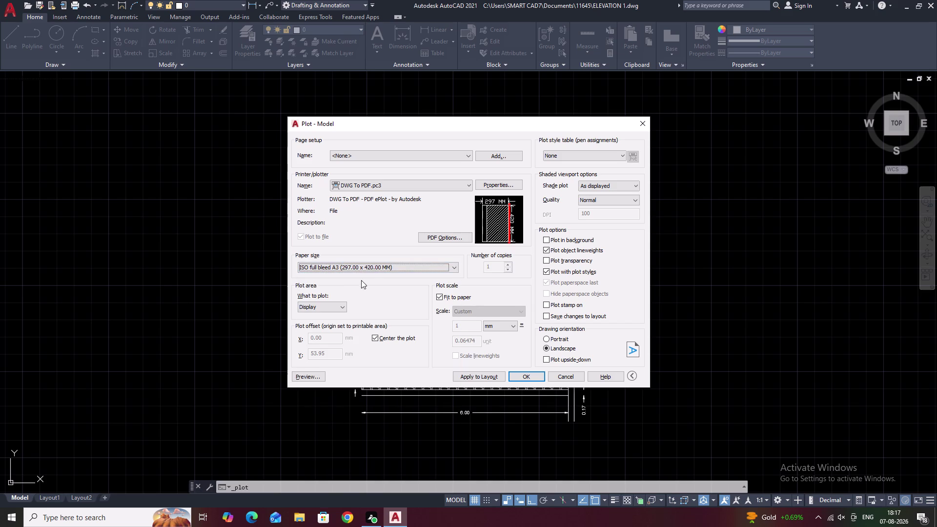
click(371, 269)
scroll(up, 3)
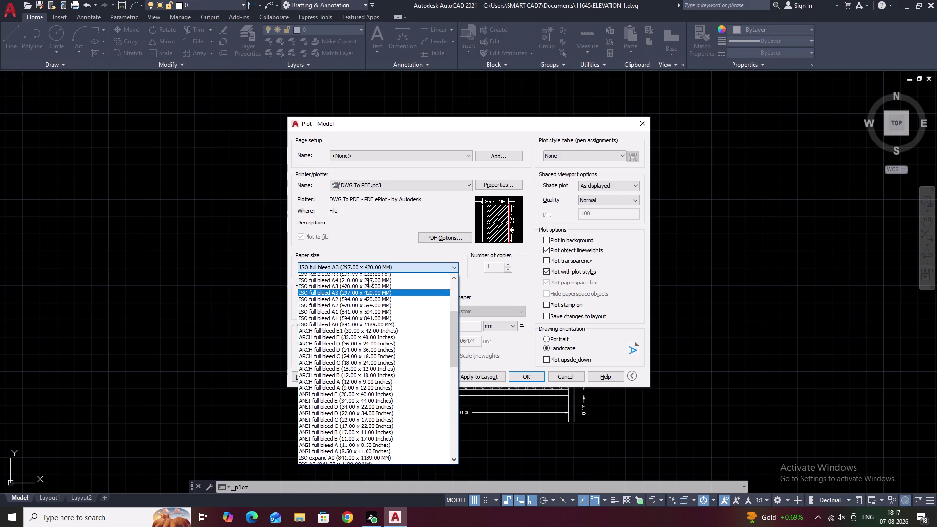
click(365, 289)
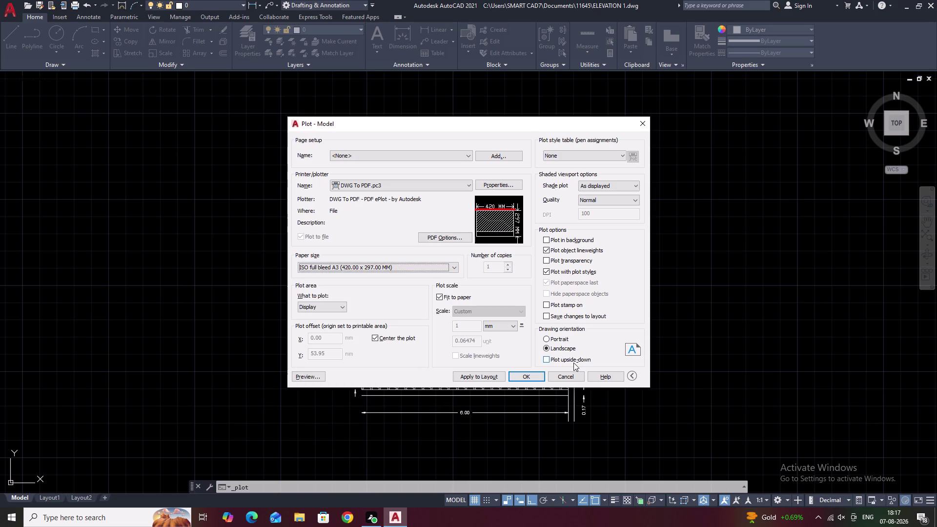
Keep Landscape orientation and Normal plot quality, then confirm the plot settings.
click(546, 337)
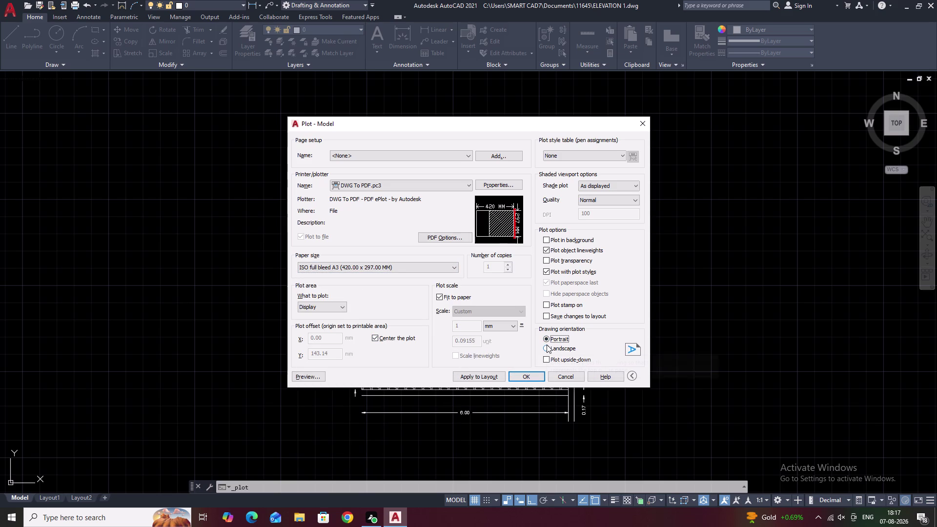
click(547, 344)
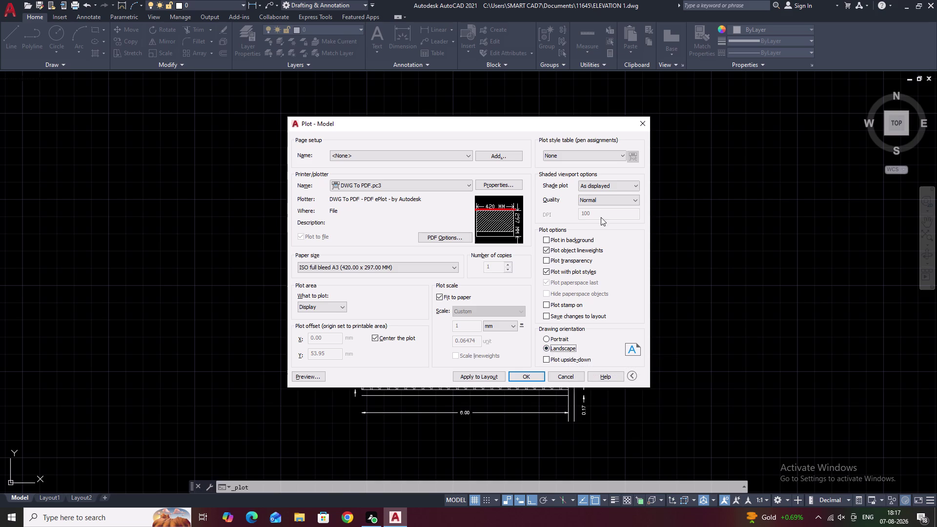
click(601, 184)
click(684, 211)
click(606, 200)
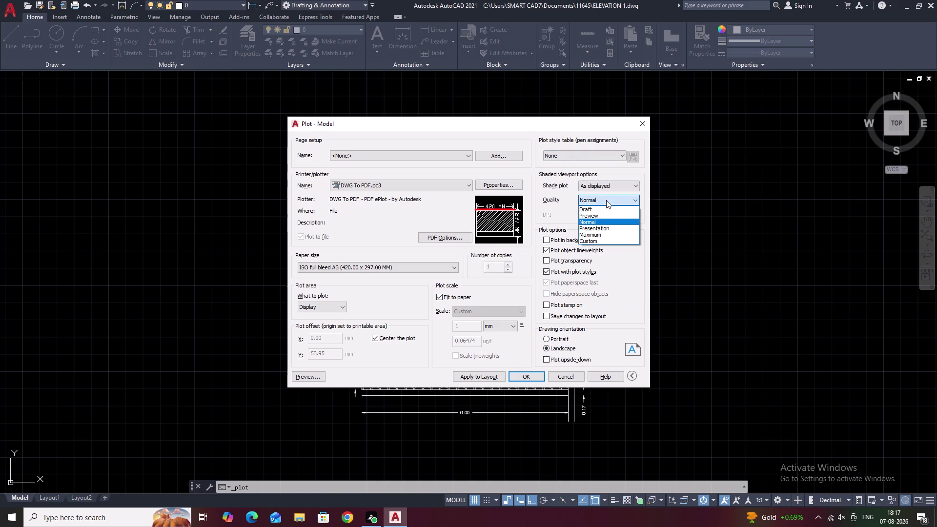
click(665, 247)
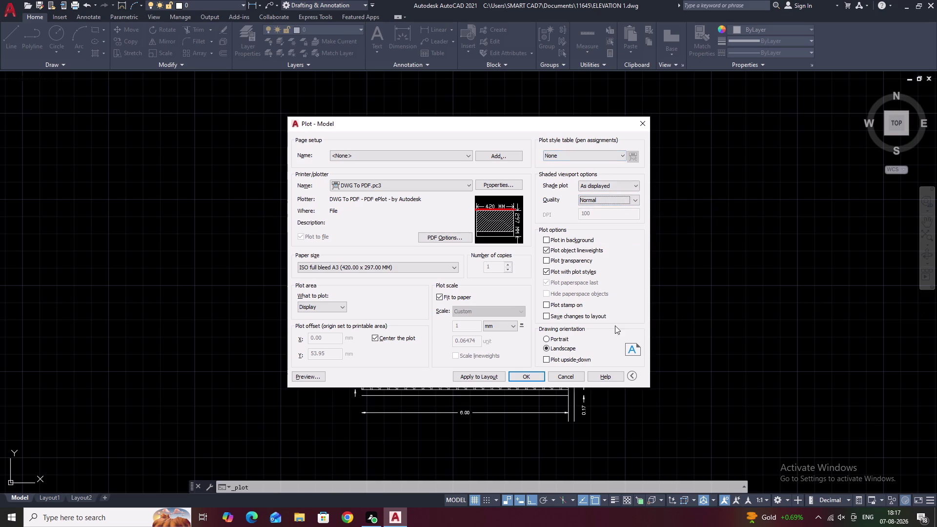
click(532, 377)
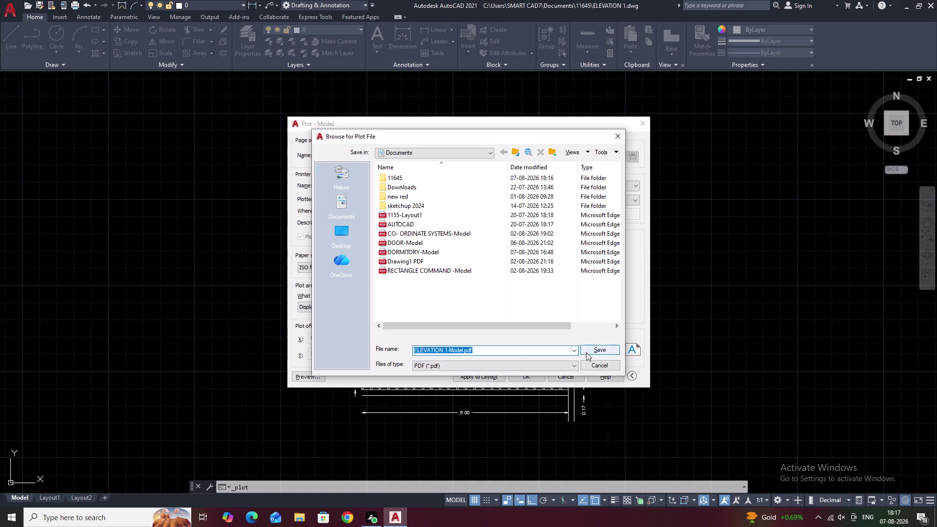
Save ELEVATION 1-Model.pdf into the 11645 folder to start plotting.
double_click(412, 179)
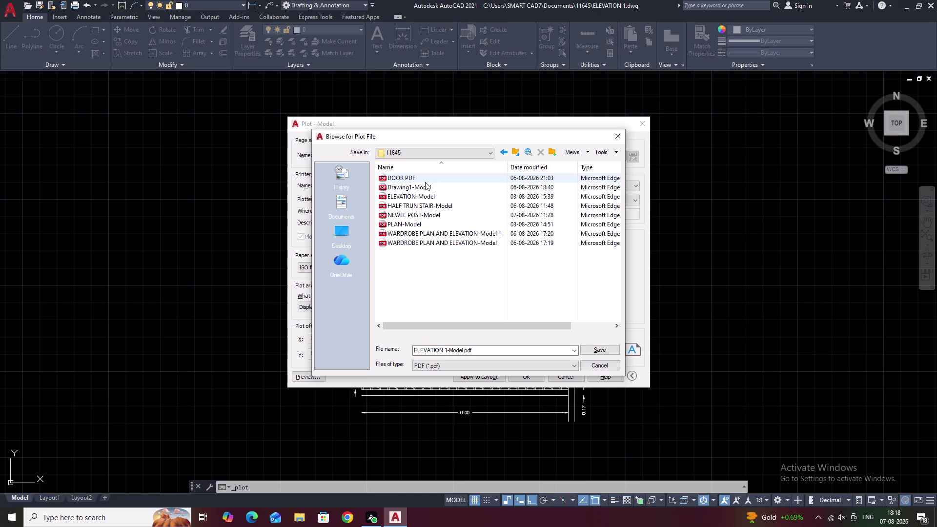
click(603, 348)
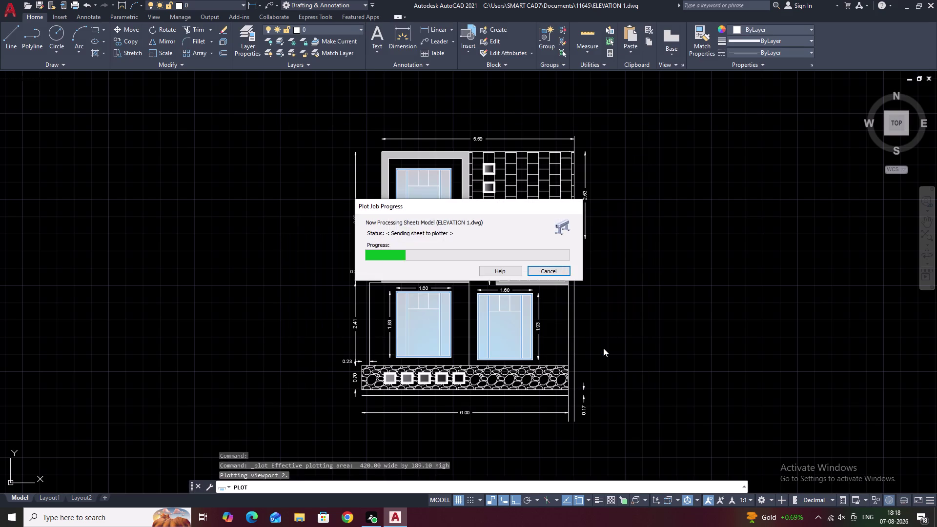